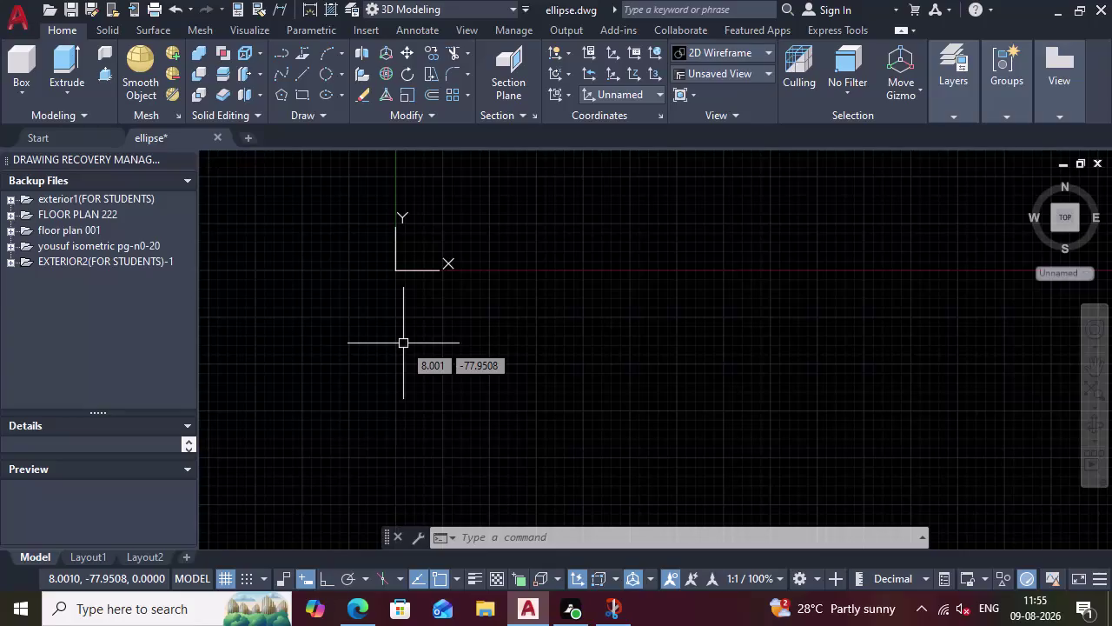
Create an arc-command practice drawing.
Start a line at the origin 0,0 and draw the 100-unit bottom side at 0°.
key(l)
key(Return)
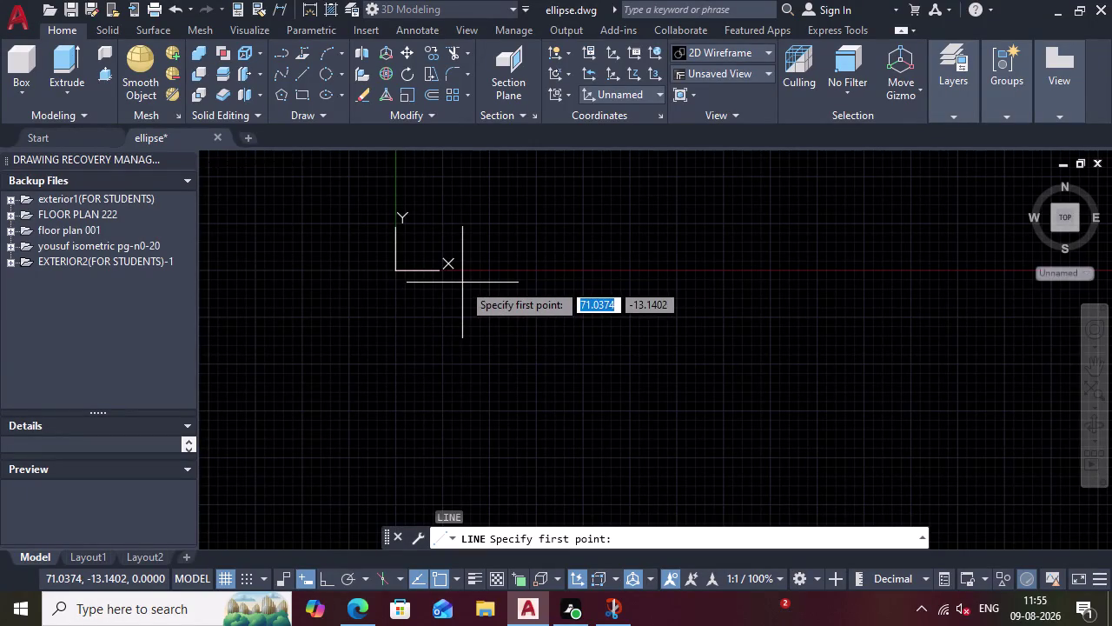
key(0)
key(Tab)
key(0)
key(Return)
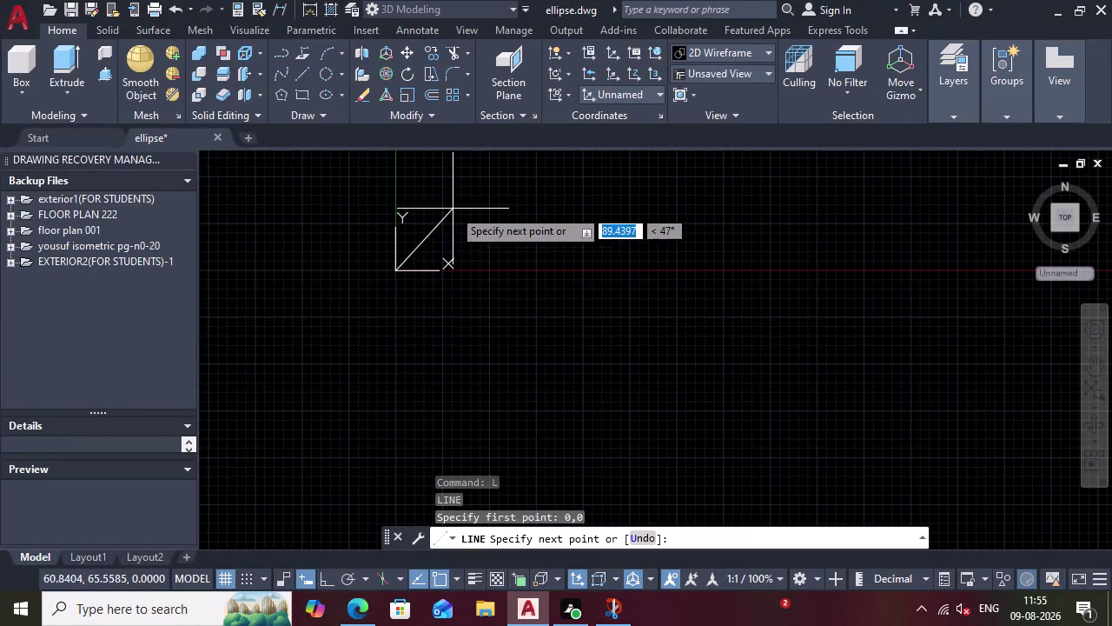
scroll(up, 3)
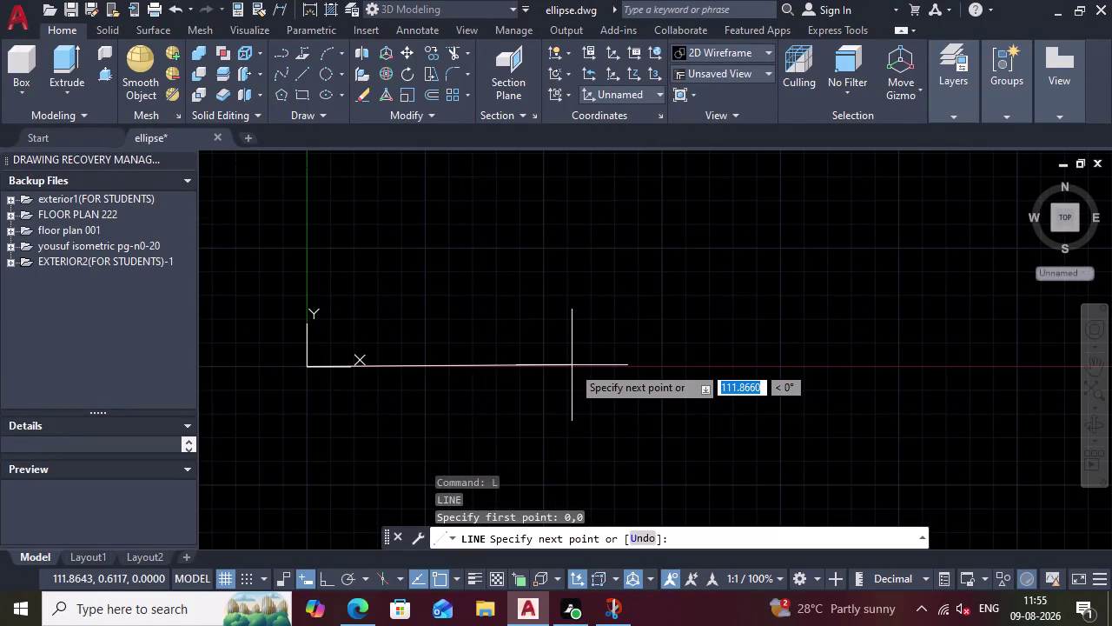
text(100)
key(Tab)
key(0)
key(Return)
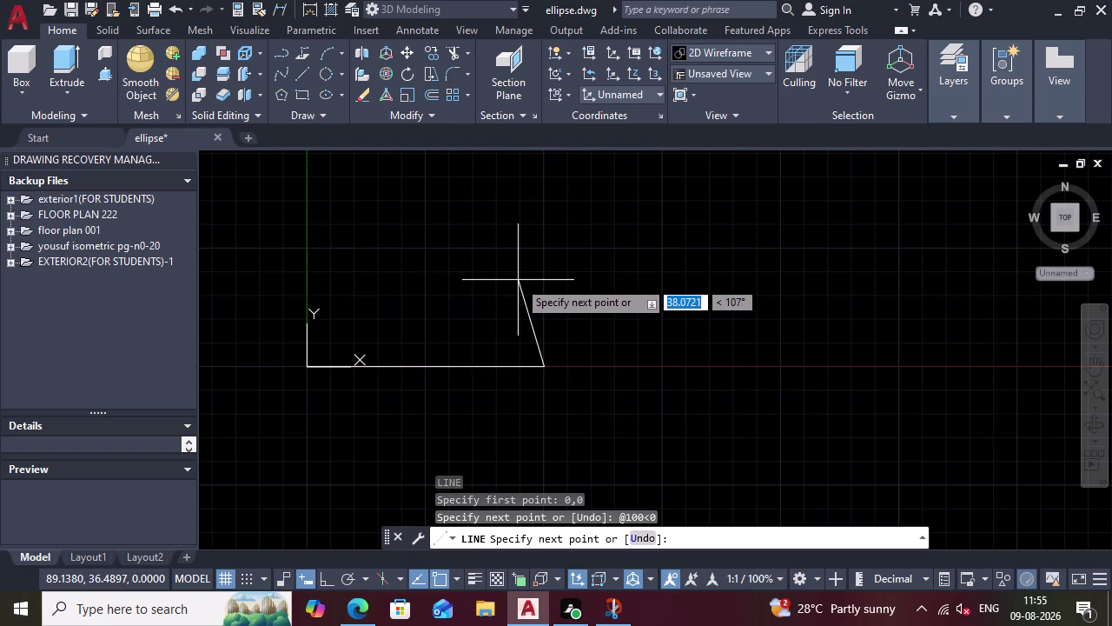
Add the 50-unit side at 90° and a 100-unit leftward top side, closing at the origin.
text(50)
key(Tab)
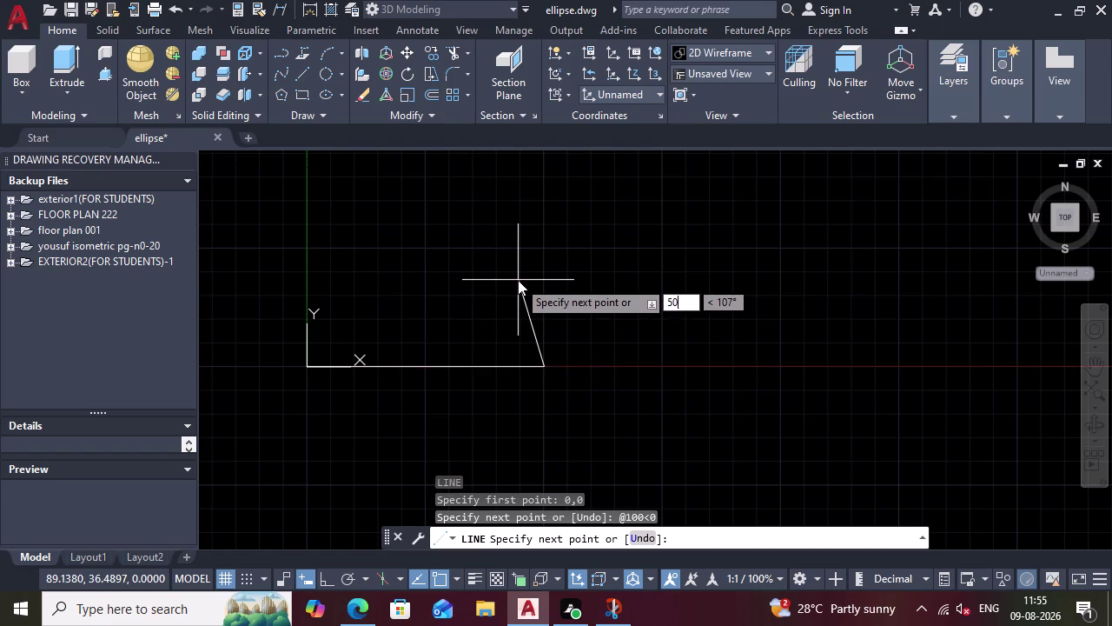
text(90)
key(Return)
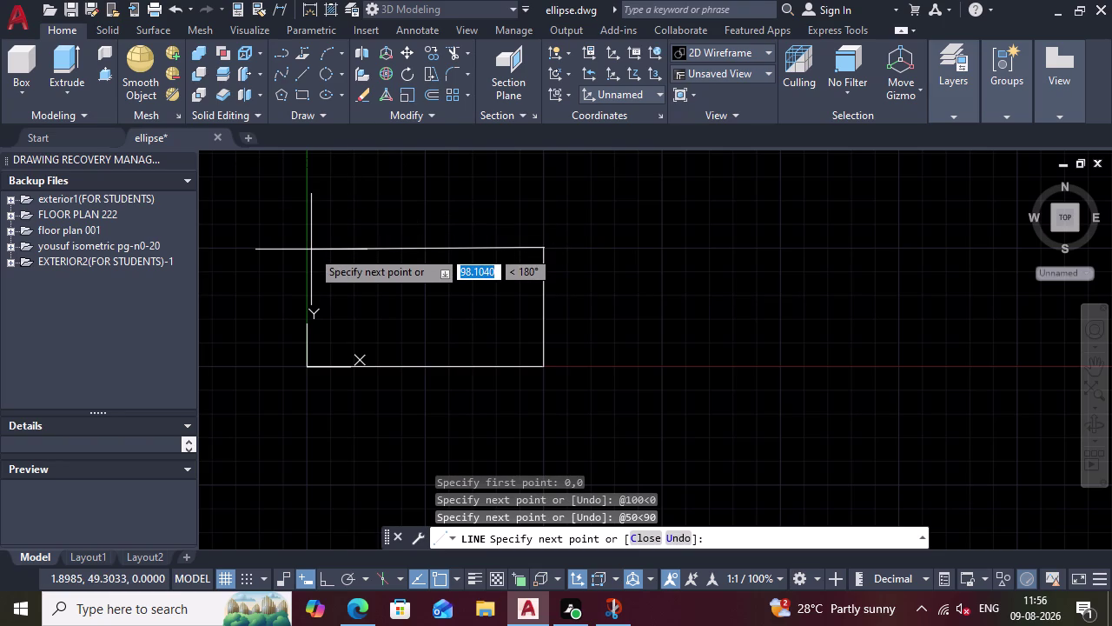
text(100)
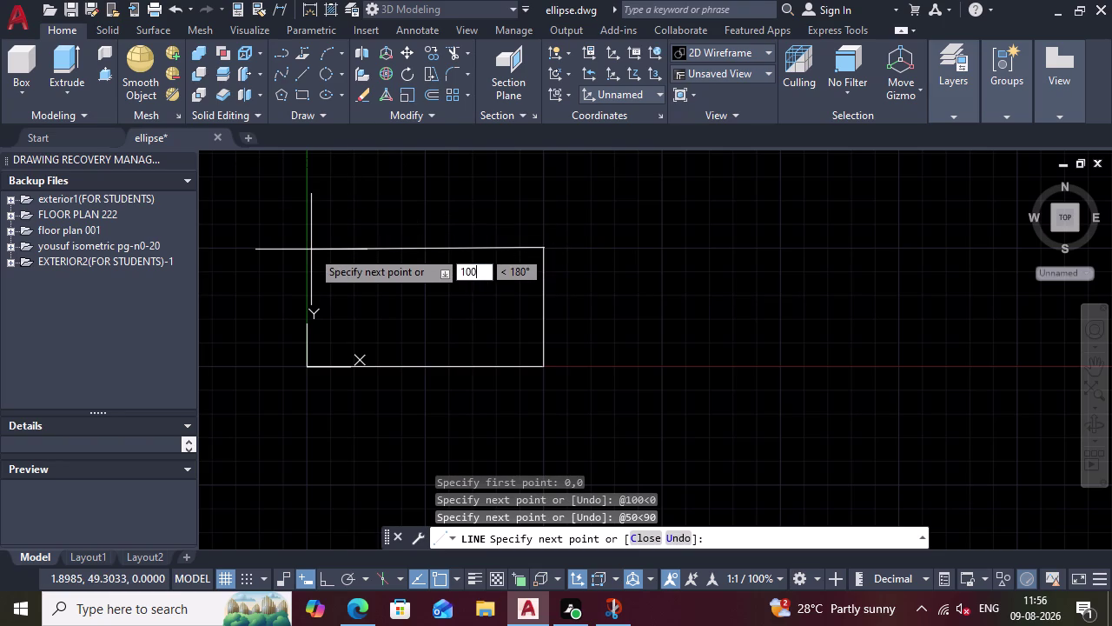
key(Tab)
key(0)
key(Return)
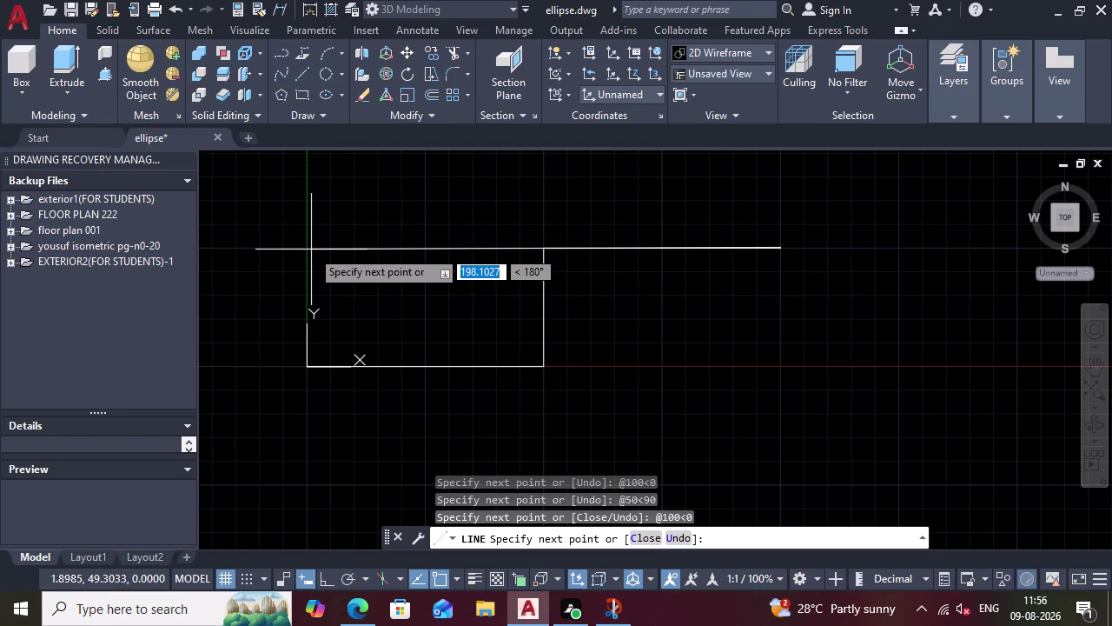
key(ctrl+z)
text(100)
key(Tab)
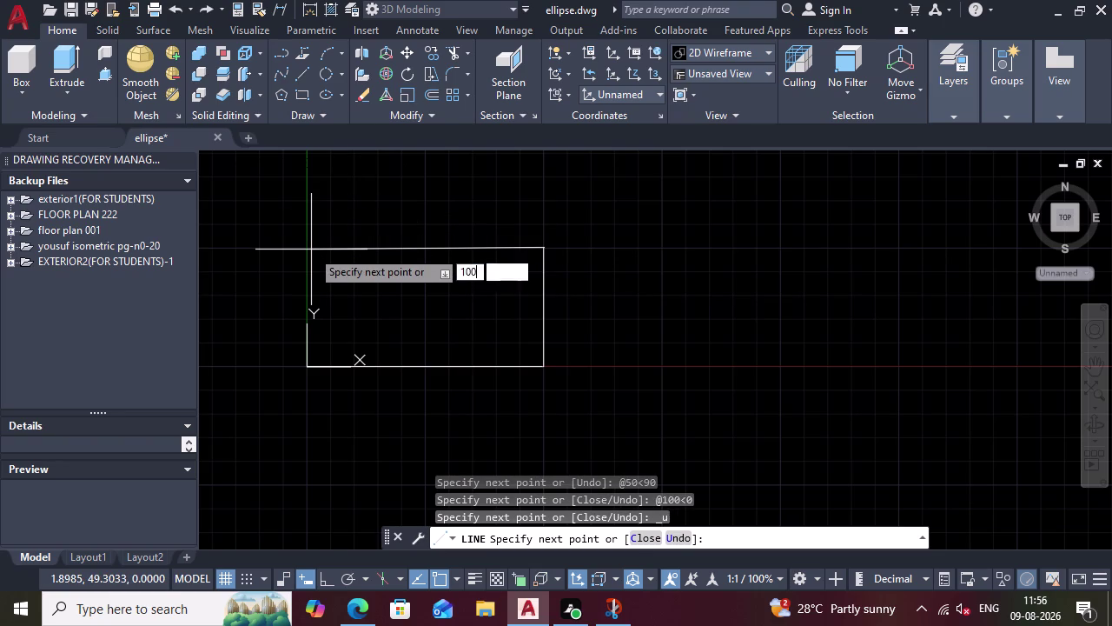
key(Return)
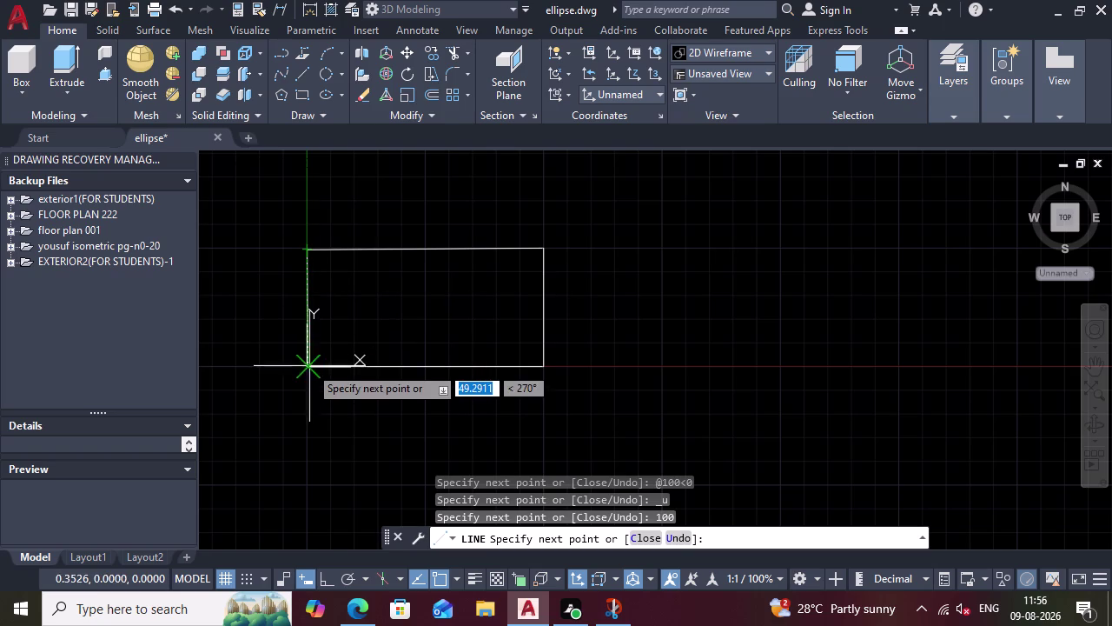
click(309, 366)
key(Escape)
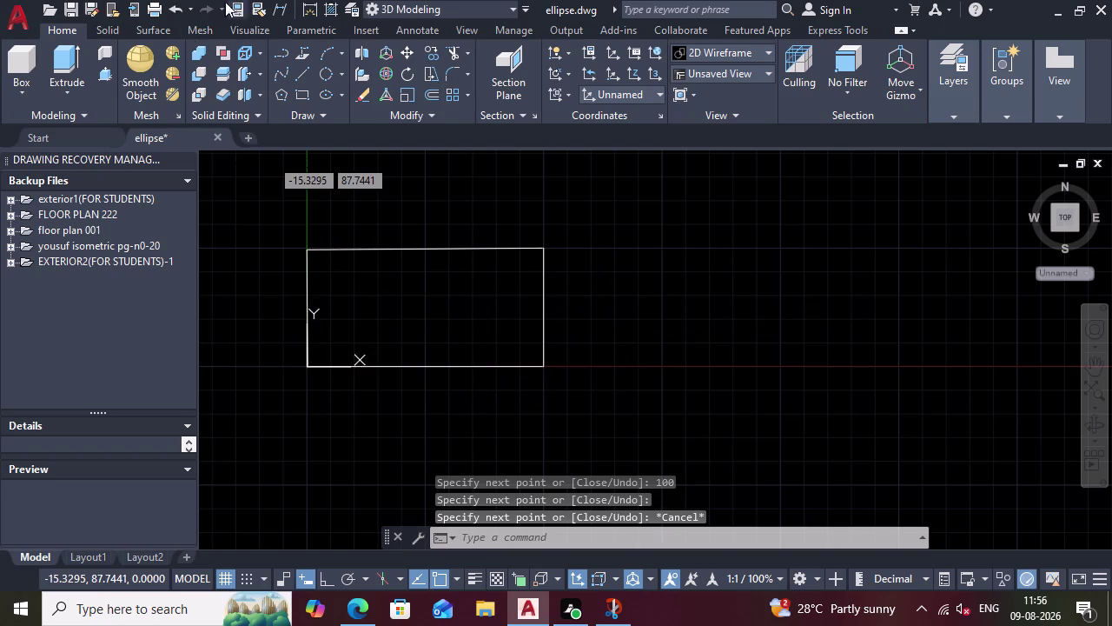
key(Return)
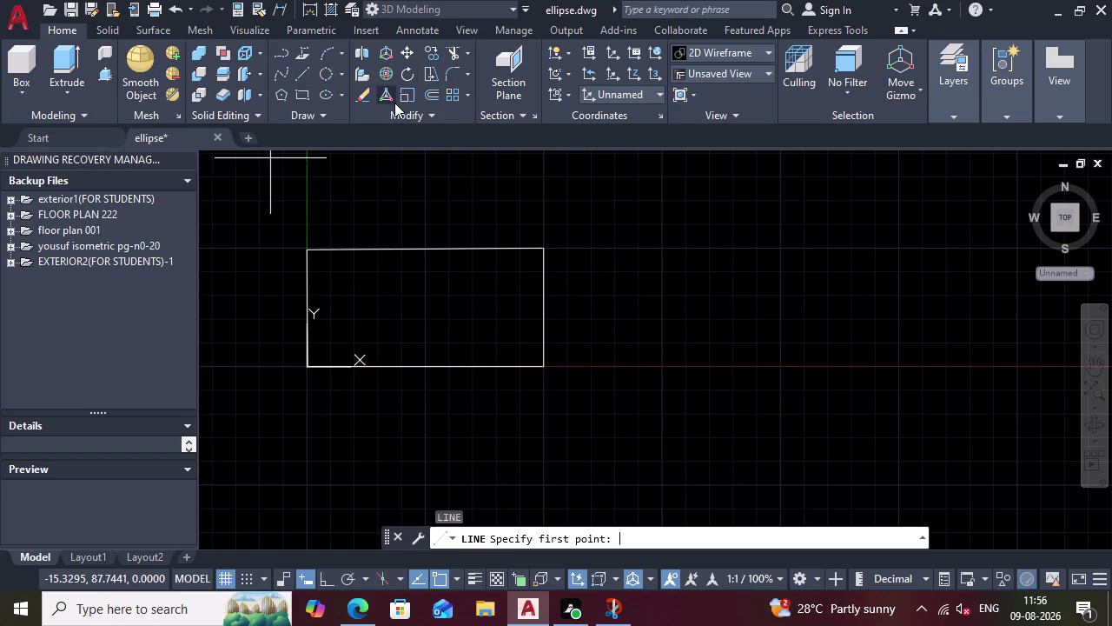
Cancel the repeated line command and start the ARC command.
key(a)
key(BackSpace)
key(Escape)
text(a)
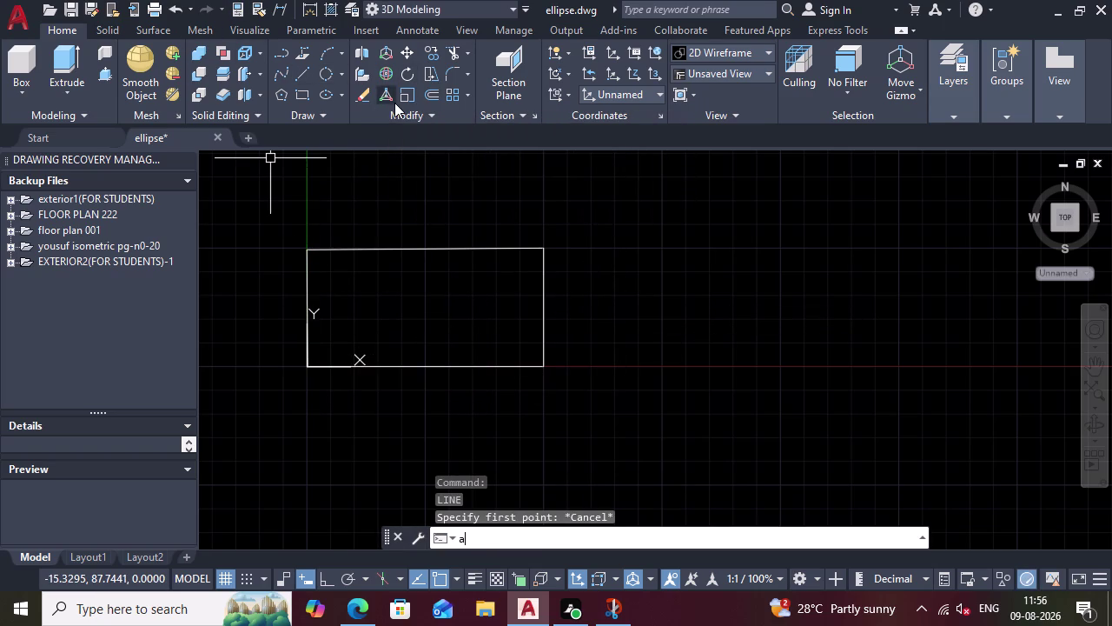
text(rc\)
key(BackSpace)
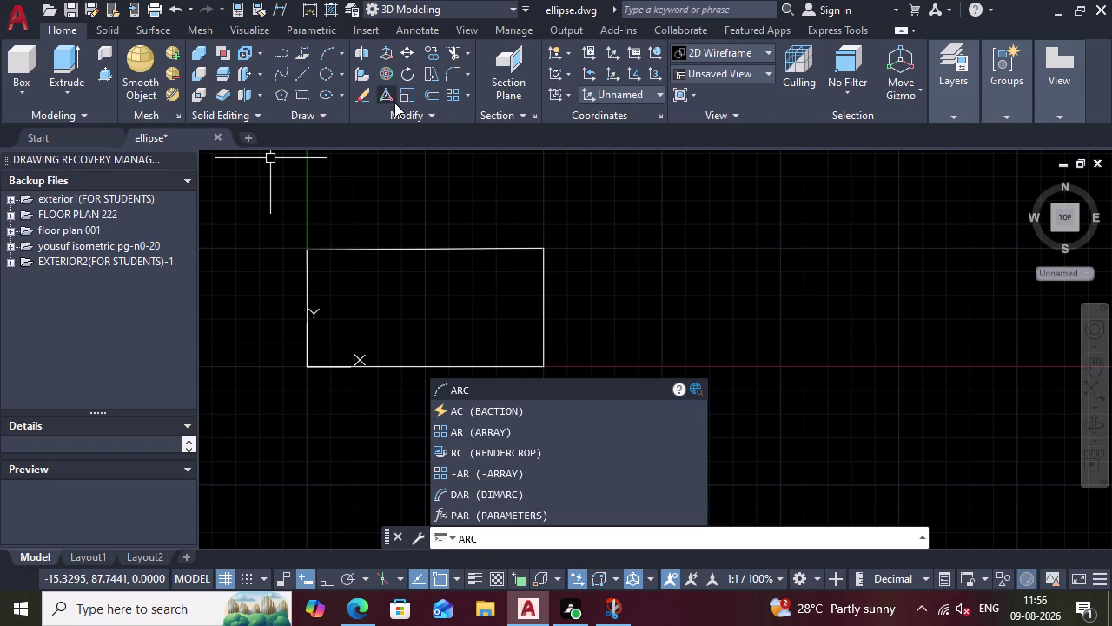
key(Return)
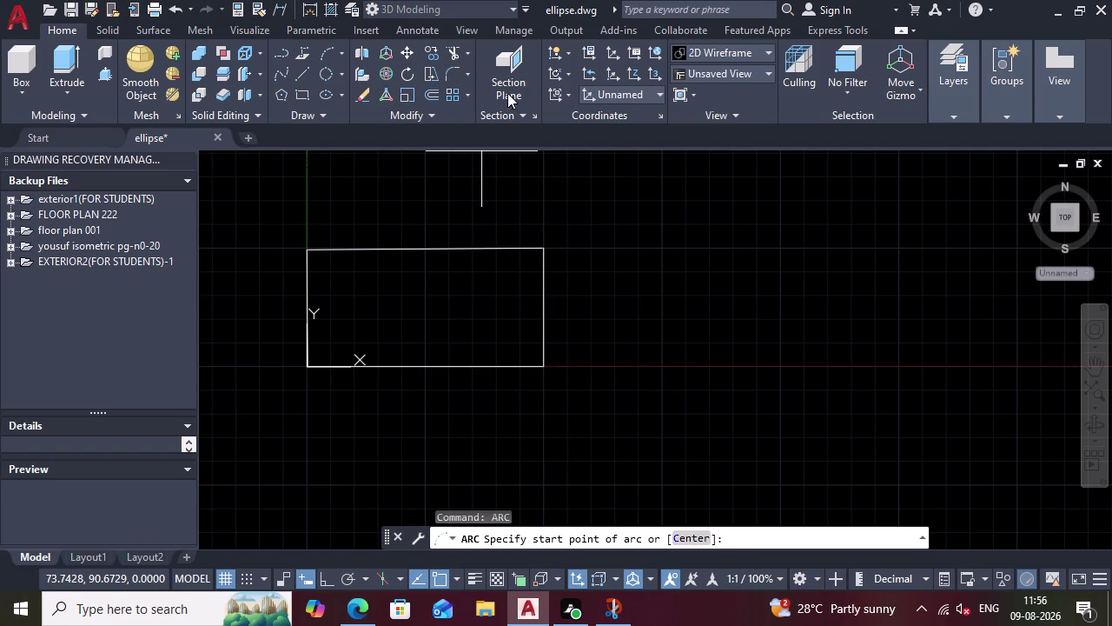
click(460, 71)
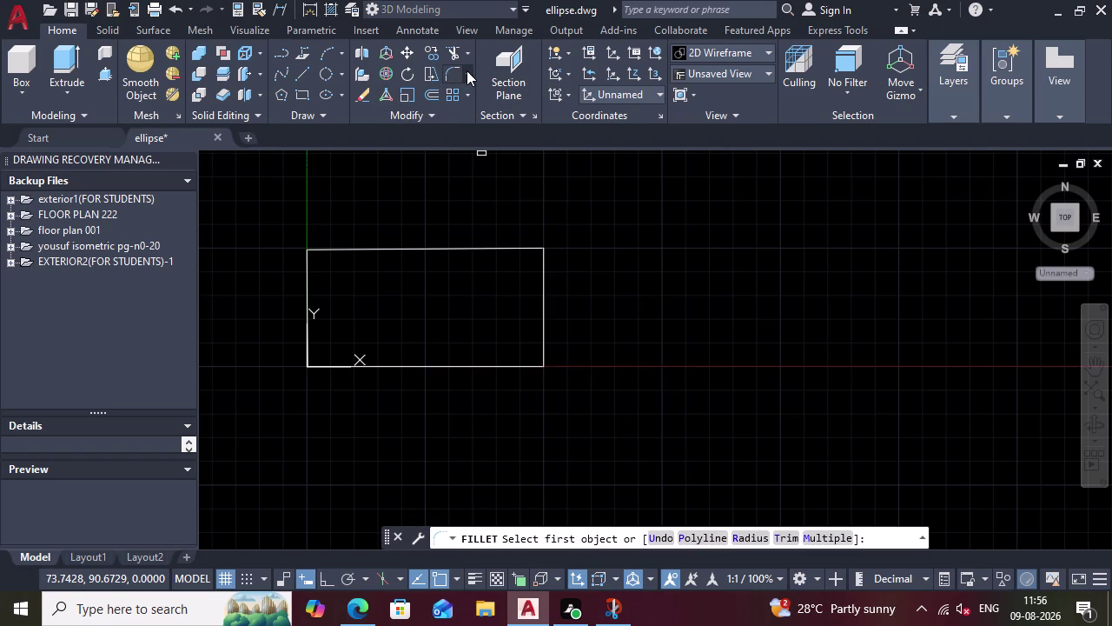
click(466, 70)
click(466, 71)
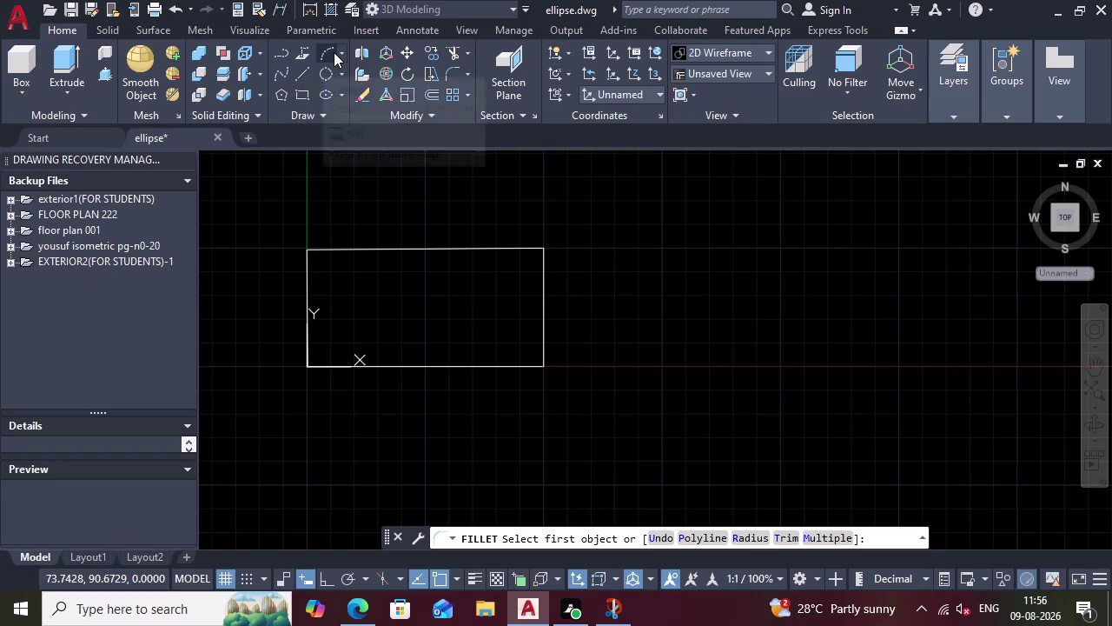
Draw a 3-point arc from bottom-left corner through top midpoint to bottom-right corner.
click(342, 48)
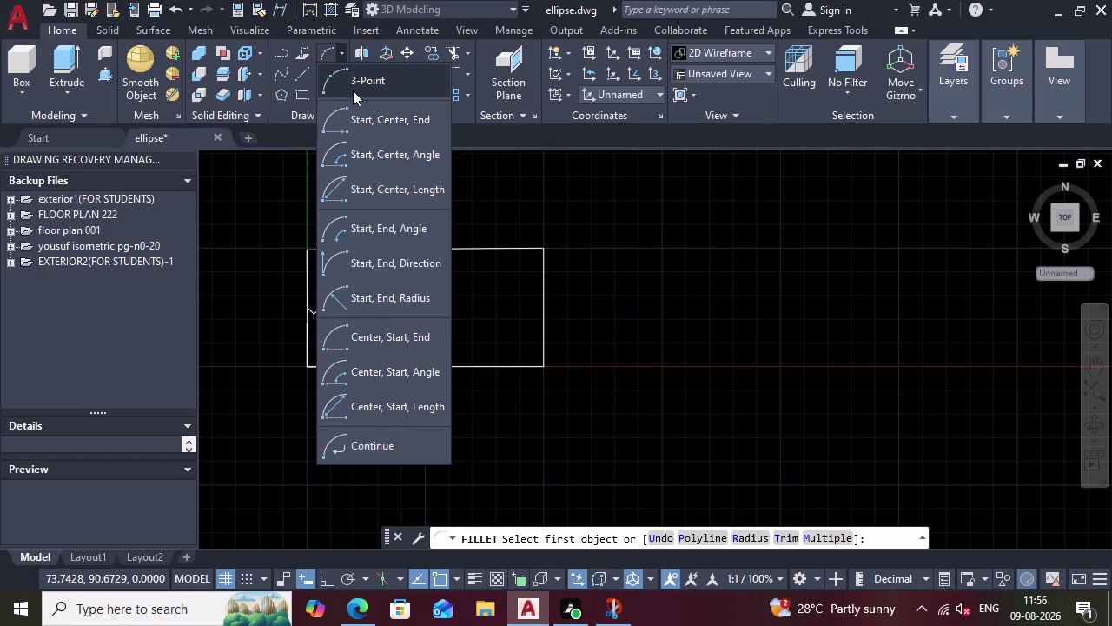
click(368, 79)
click(312, 368)
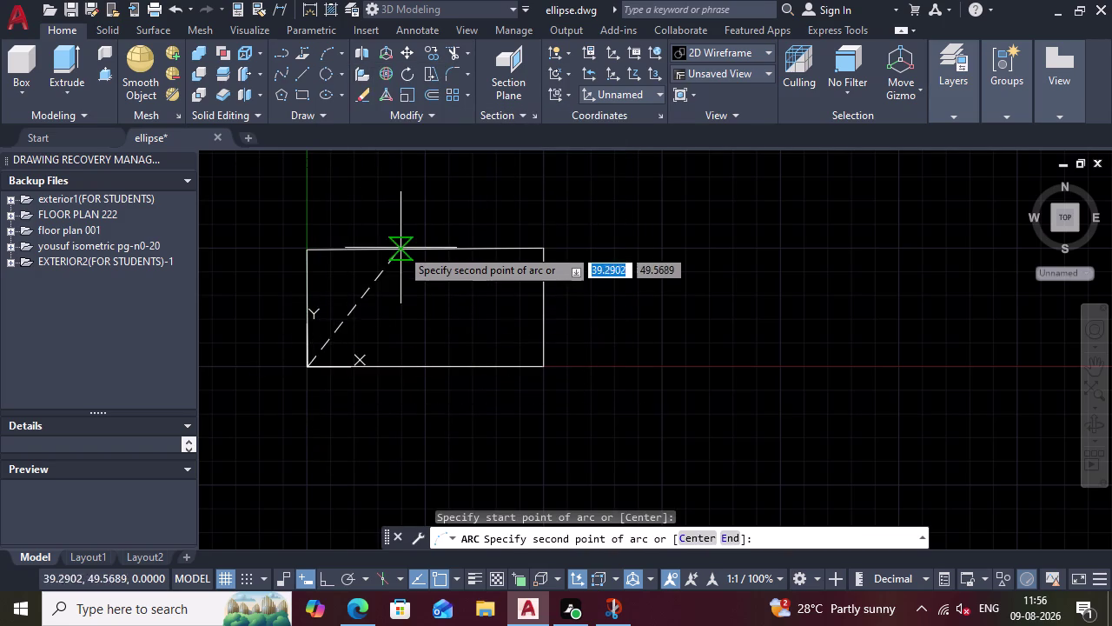
click(429, 247)
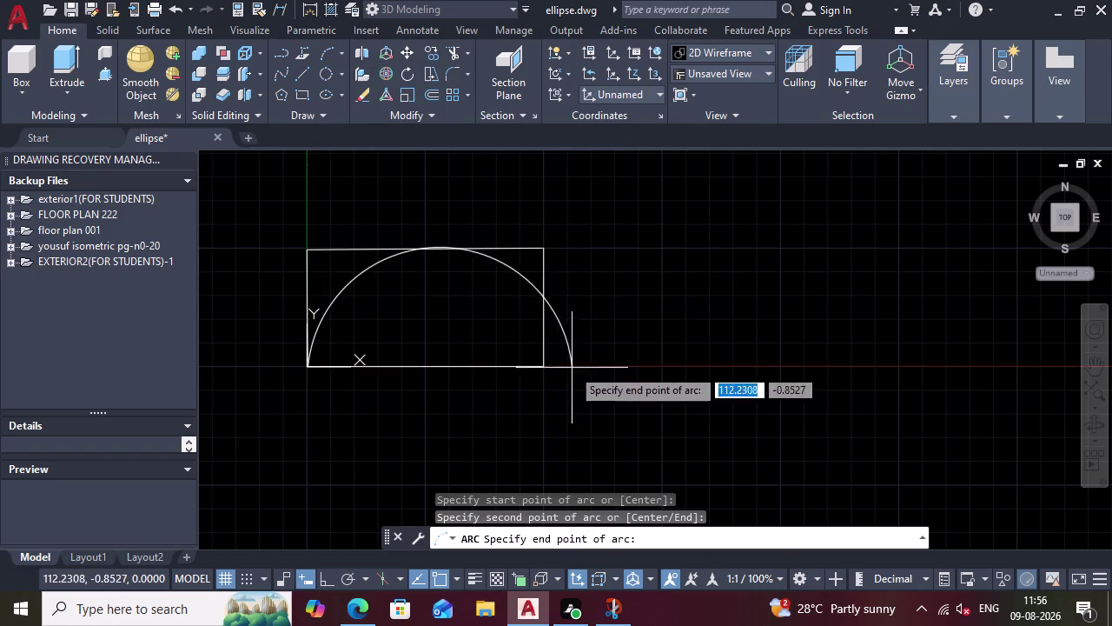
click(533, 362)
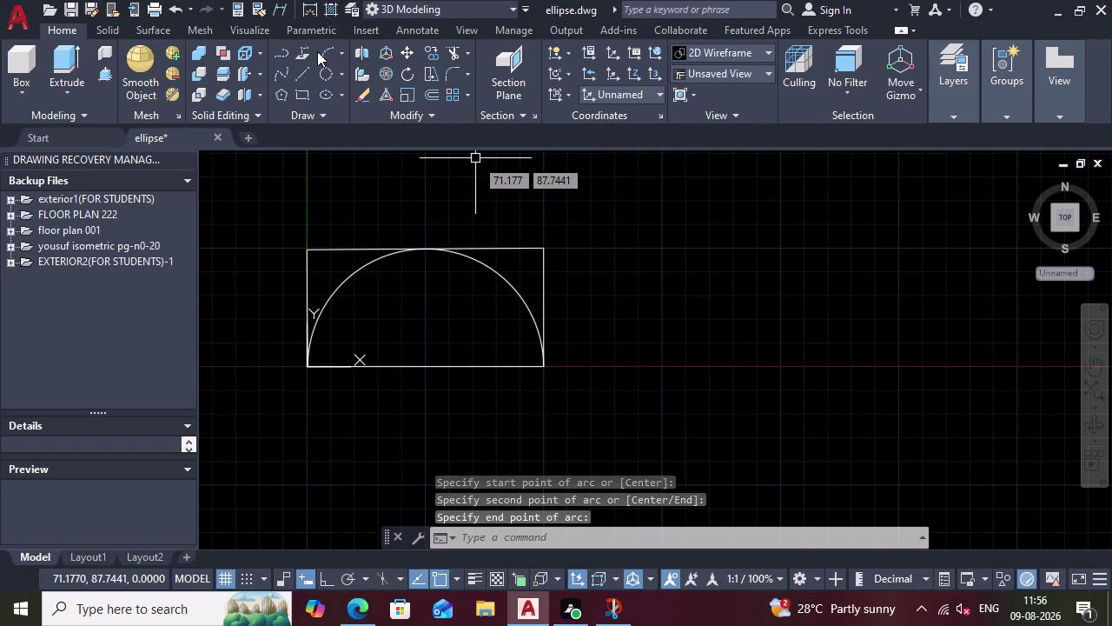
Draw a 3-point arc from top-left corner through bottom midpoint to top-right corner.
click(341, 55)
click(359, 80)
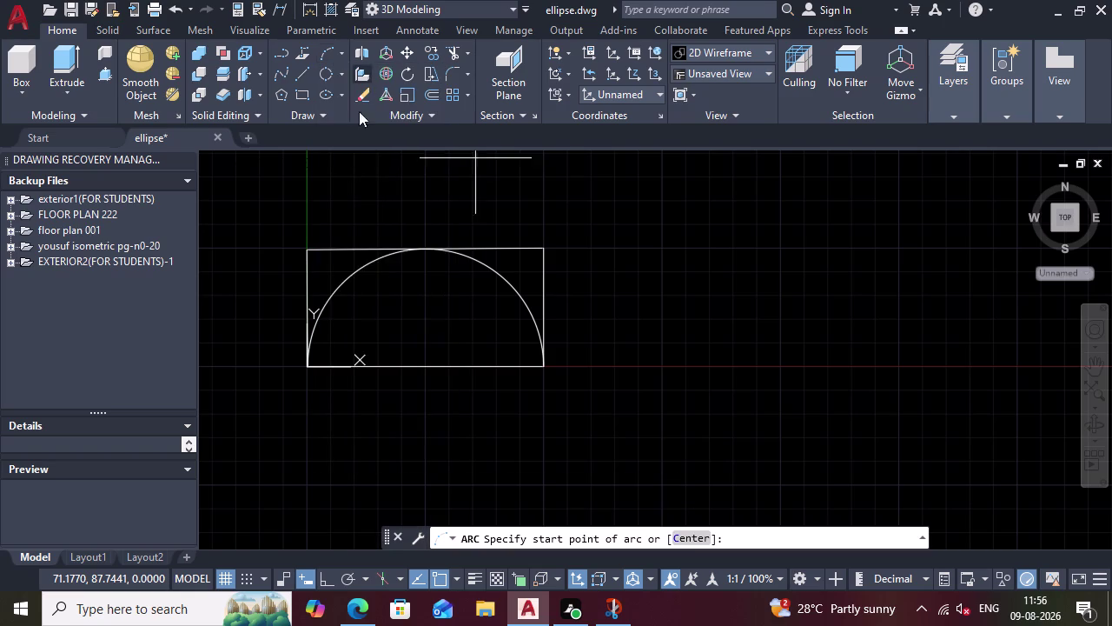
click(308, 250)
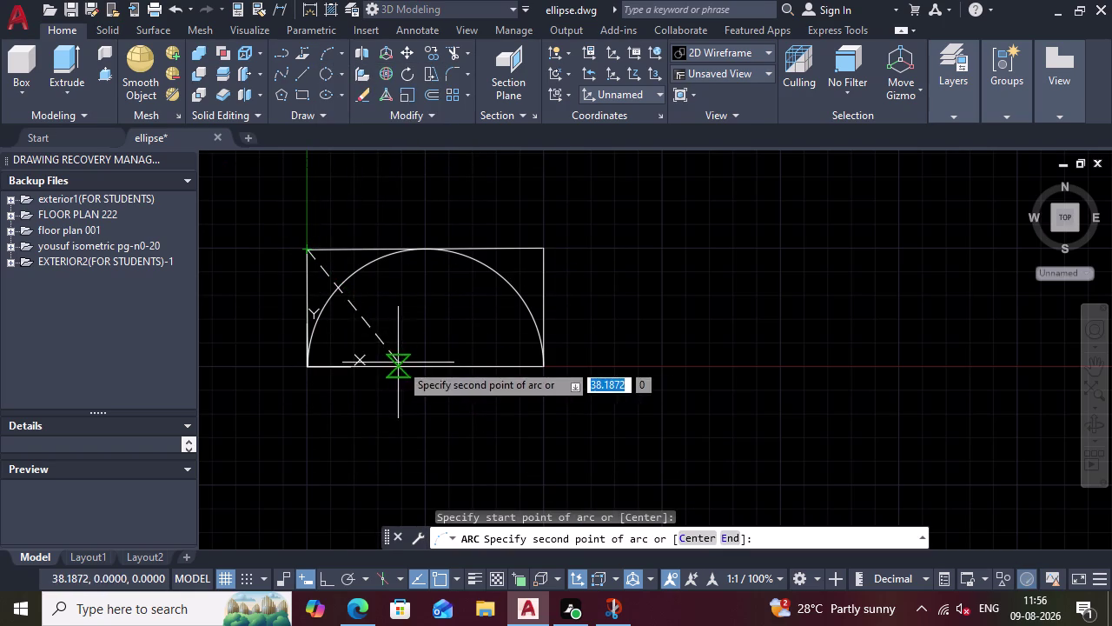
click(420, 358)
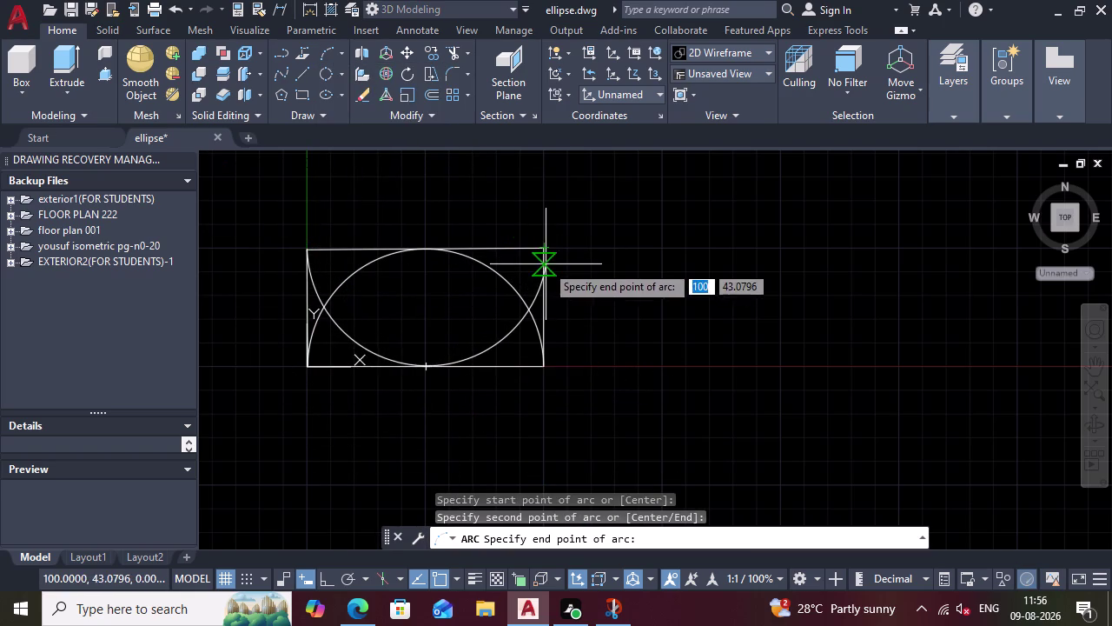
click(545, 256)
Select the lower arc and display its properties.
click(508, 371)
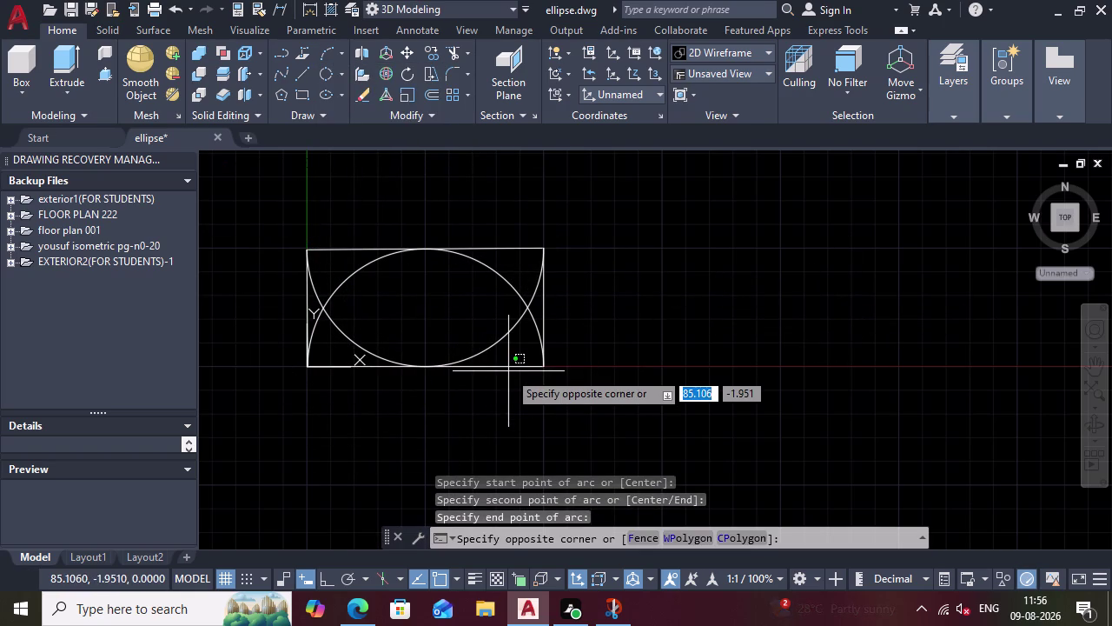
key(Escape)
click(520, 365)
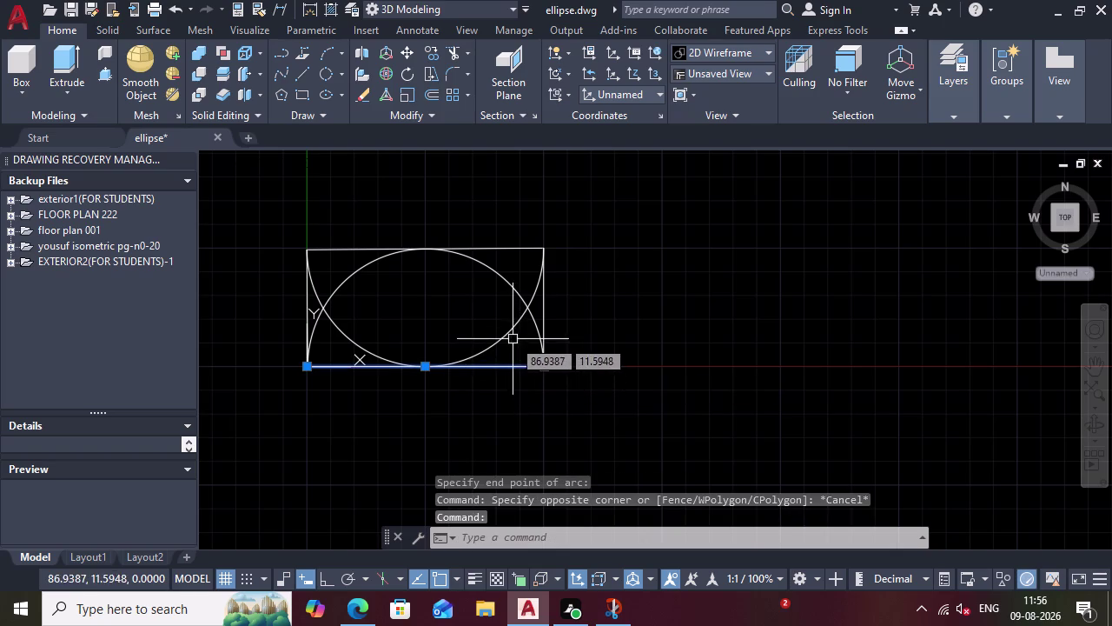
click(519, 331)
key(Escape)
click(517, 325)
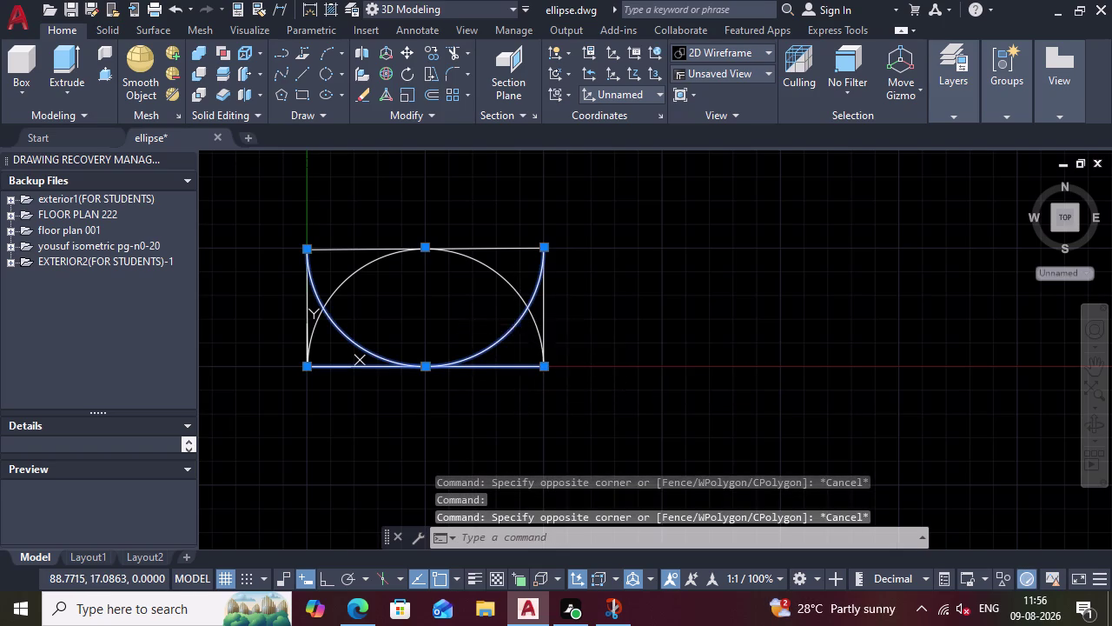
key(Escape)
click(519, 325)
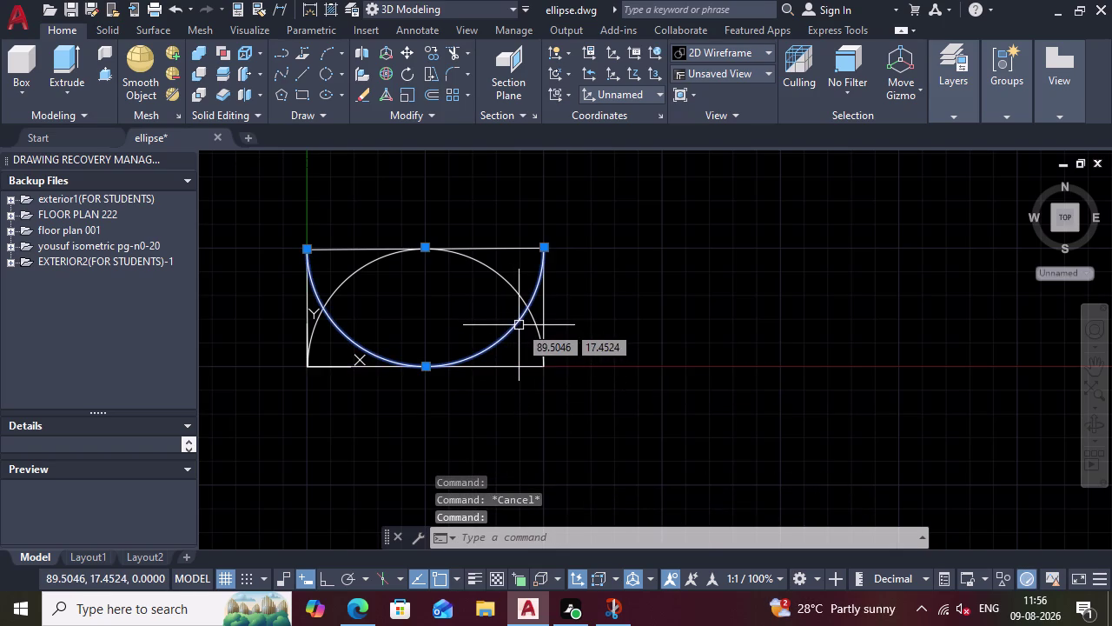
right_click(518, 325)
click(552, 557)
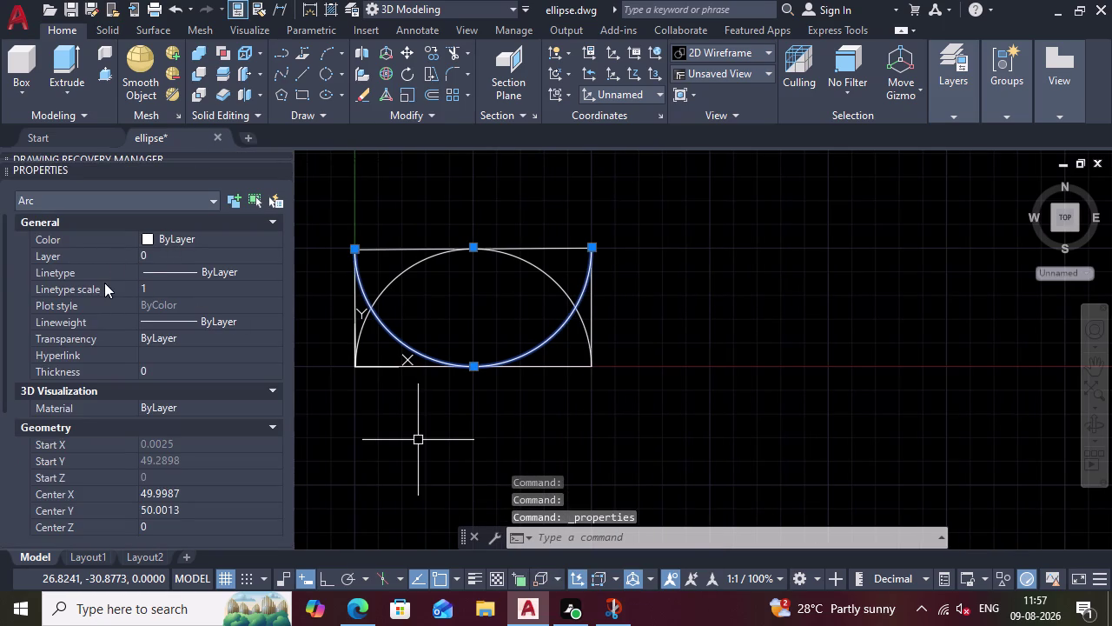
Check the lower arc's transparency in the Properties palette, then clear the selection.
click(164, 333)
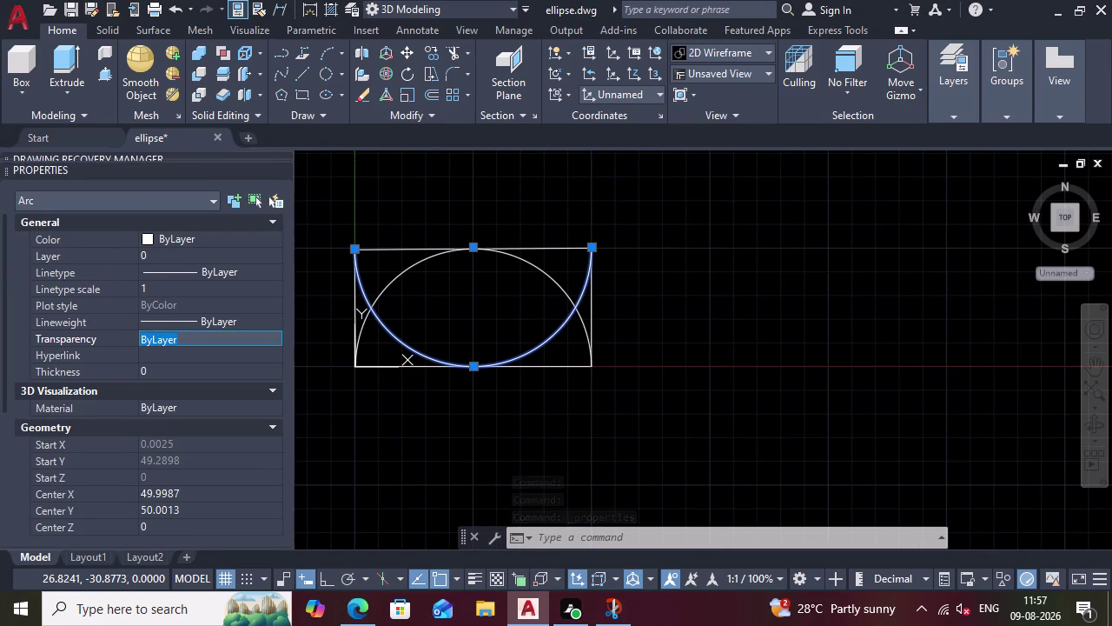
scroll(down, 3)
scroll(up, 3)
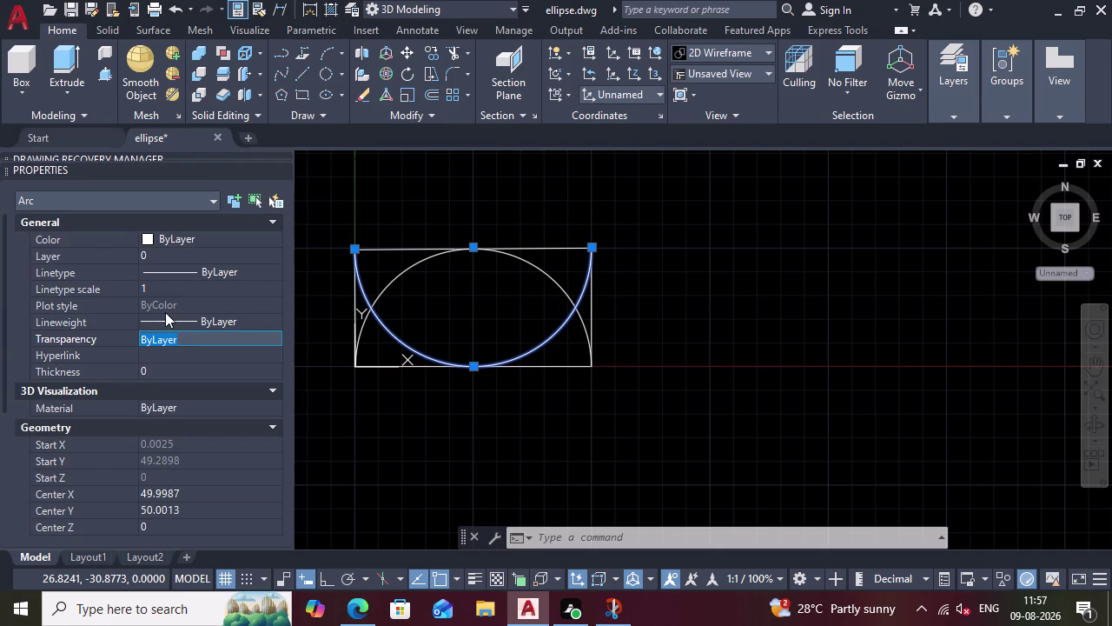
click(160, 273)
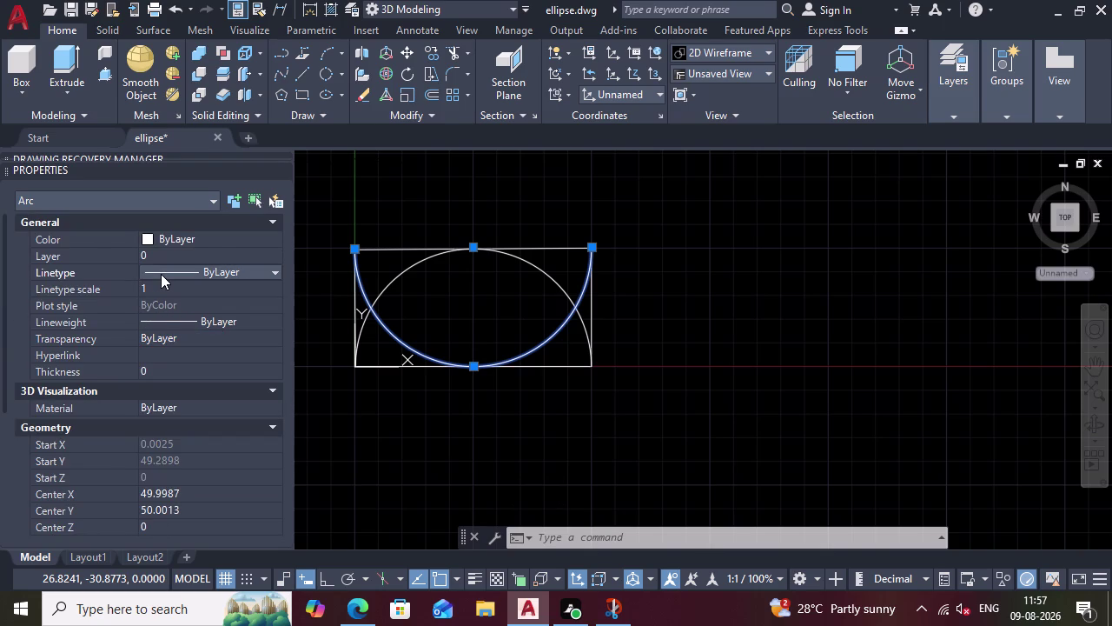
key(Escape)
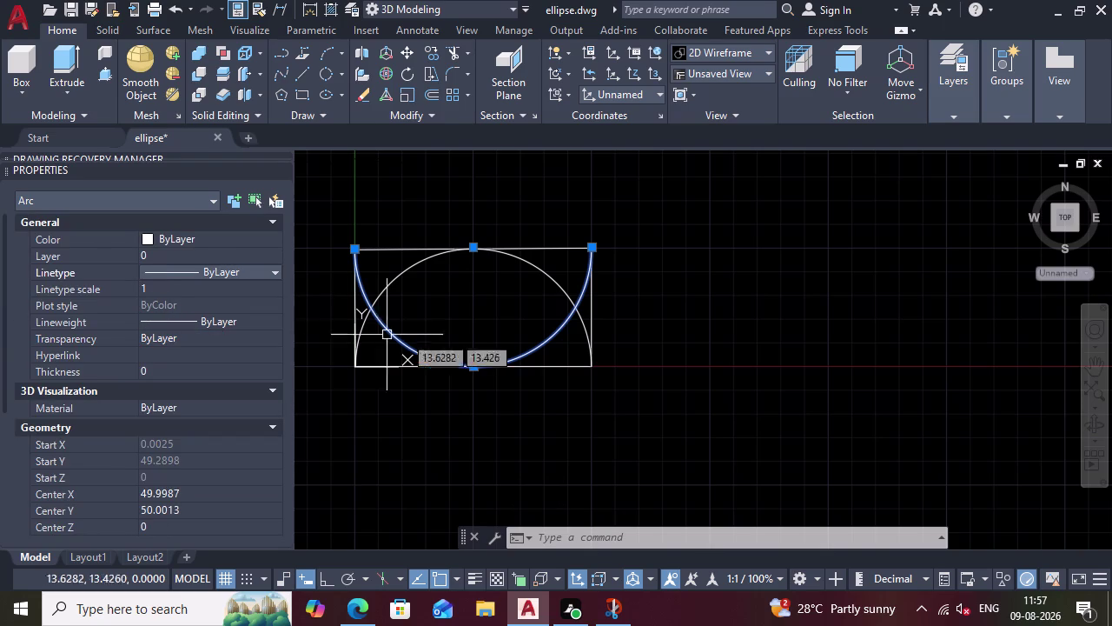
key(Escape)
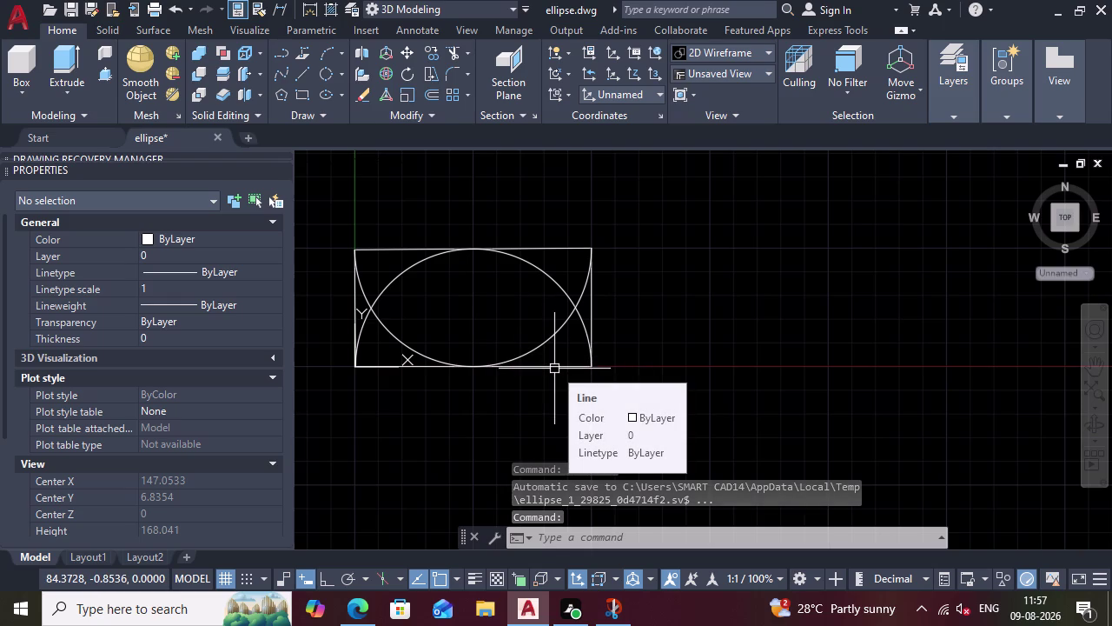
Erase the rectangle's bottom, top and right sides.
click(555, 368)
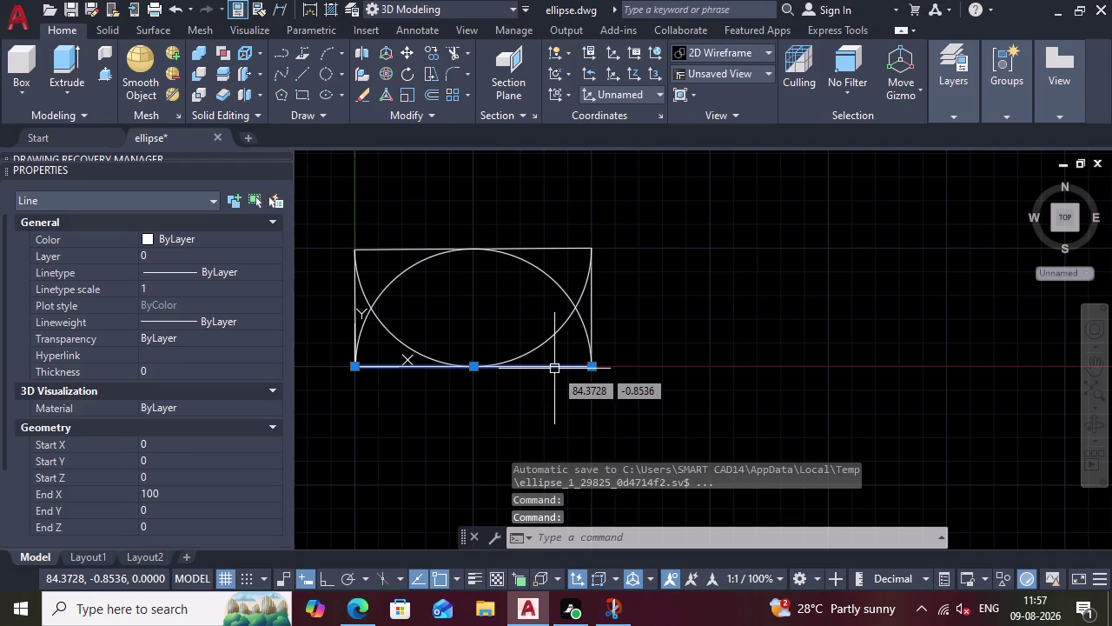
key(Delete)
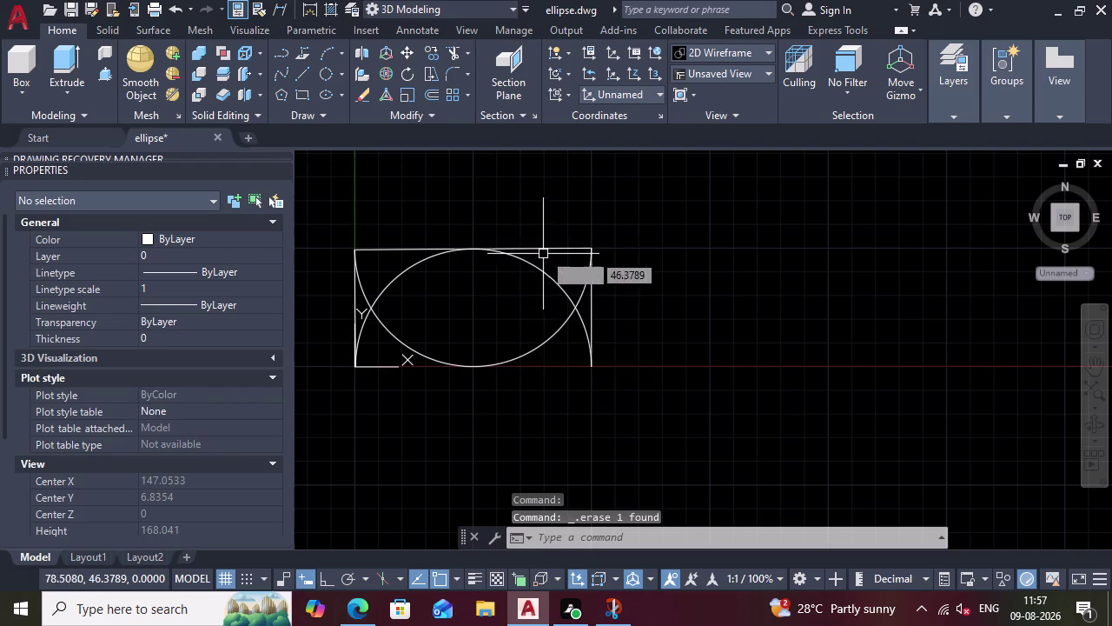
click(551, 248)
key(Delete)
key(grave)
key(Escape)
key(Escape)
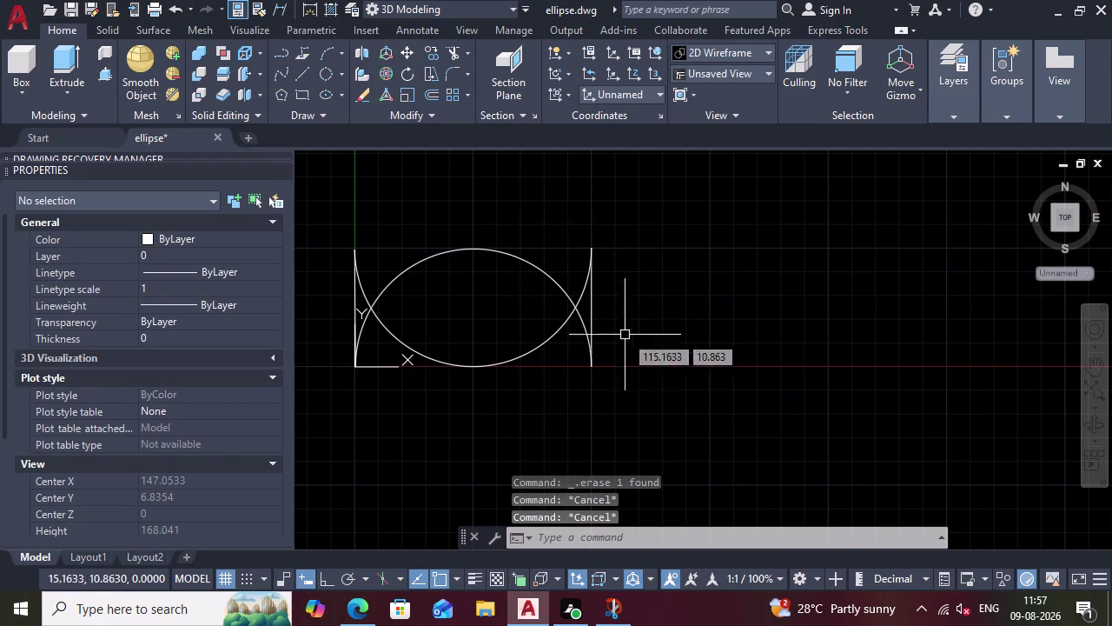
click(604, 313)
key(Escape)
click(595, 309)
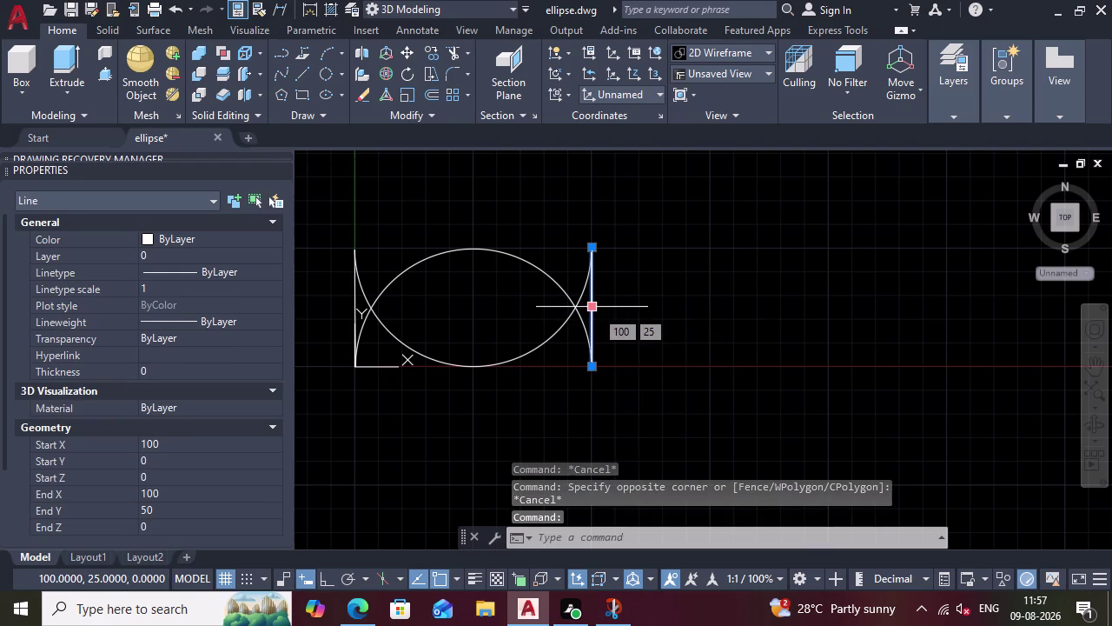
key(Delete)
Erase the rectangle's left side.
click(353, 305)
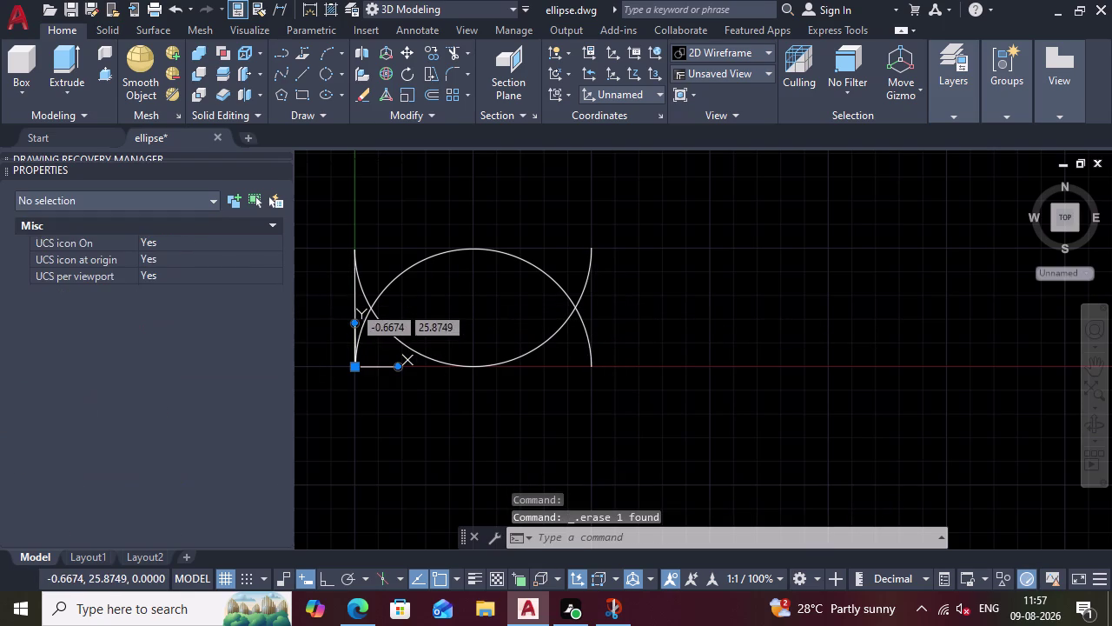
key(Delete)
click(363, 290)
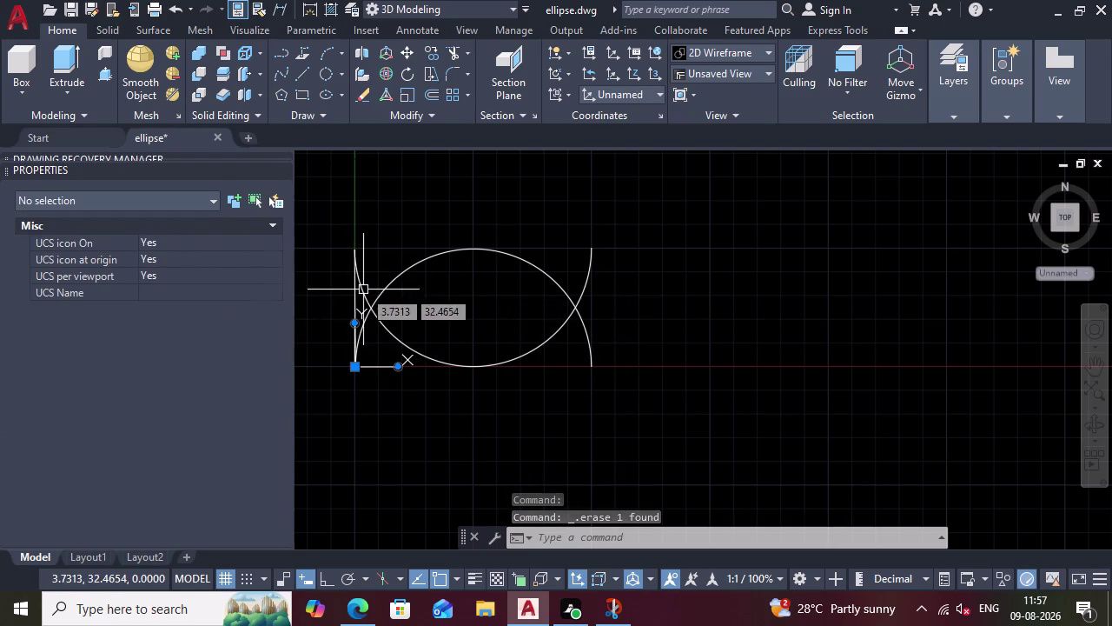
click(348, 294)
key(Escape)
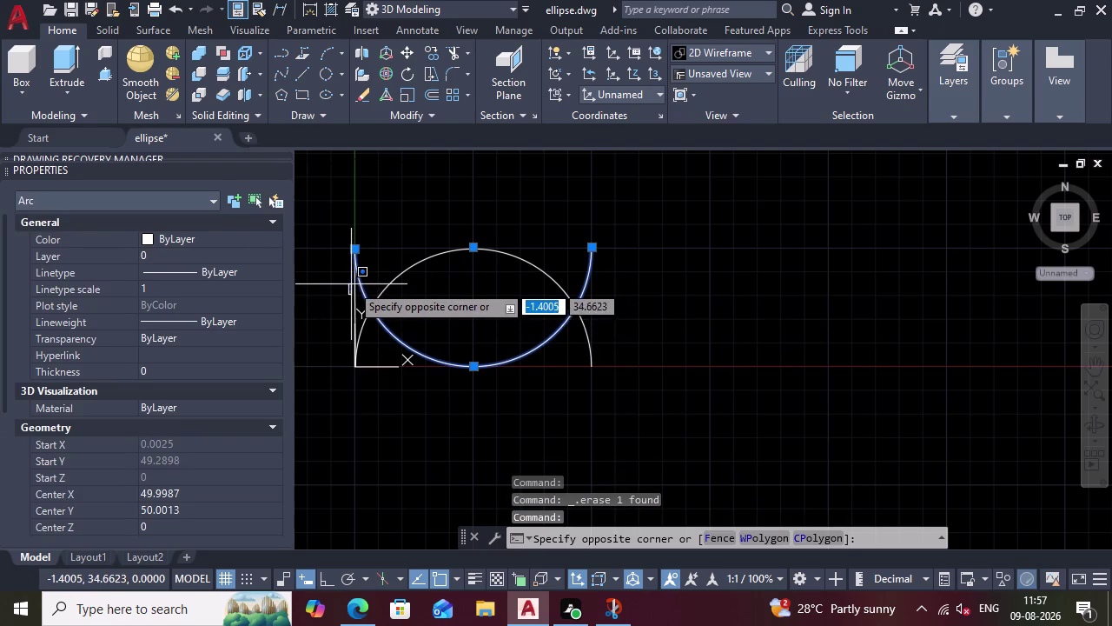
key(Escape)
double_click(356, 295)
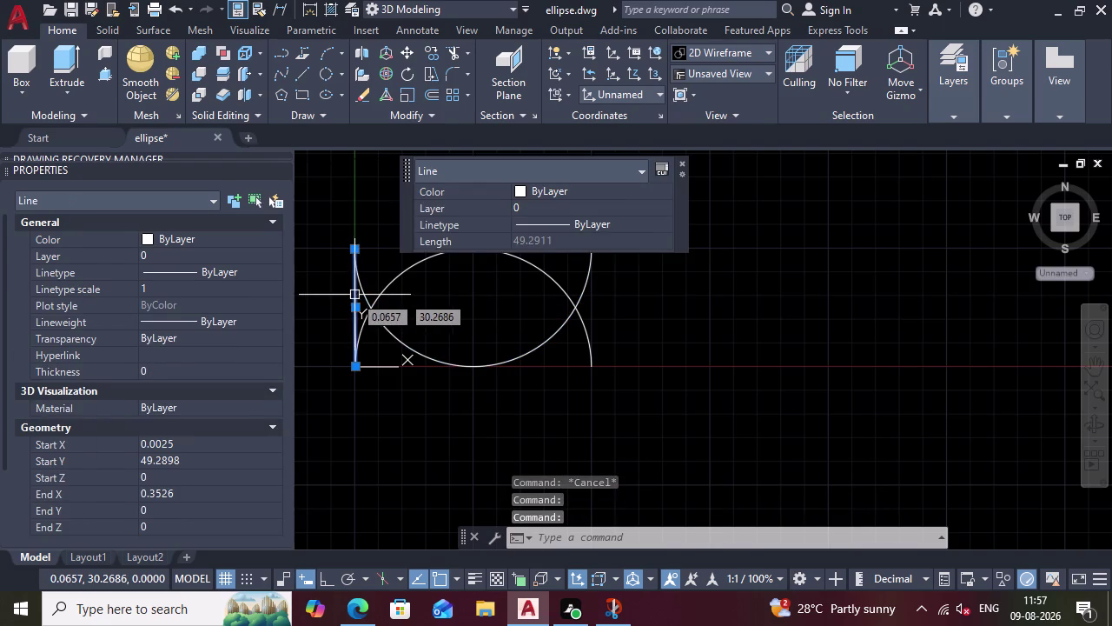
key(Delete)
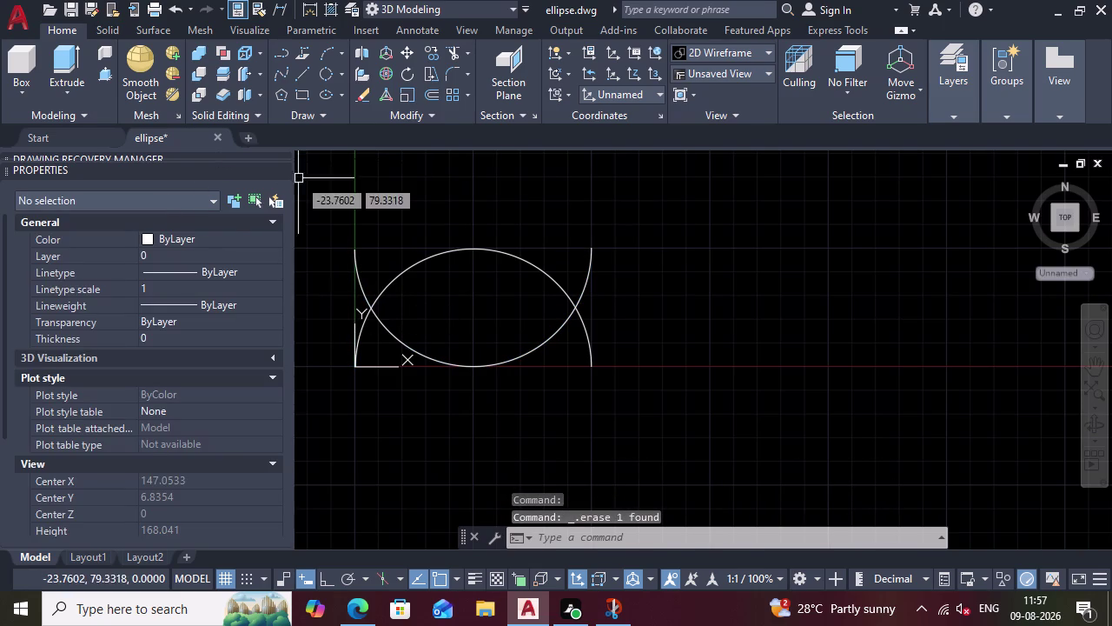
scroll(down, 3)
scroll(up, 3)
scroll(down, 3)
scroll(up, 3)
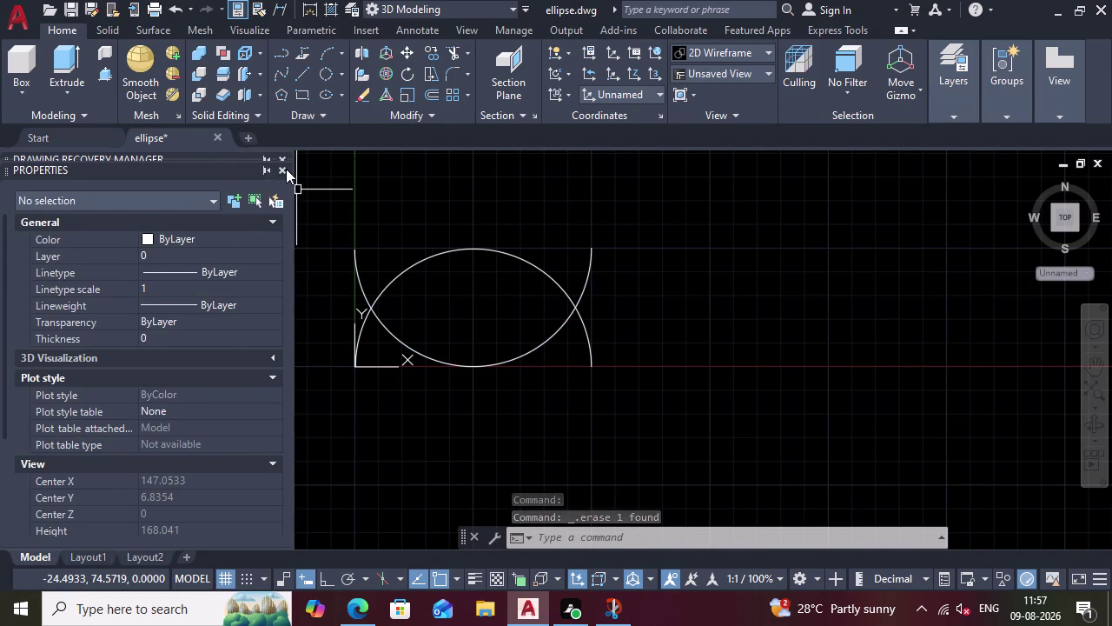
Close the Properties and Drawing Recovery palettes and adjust the view.
click(284, 168)
click(280, 155)
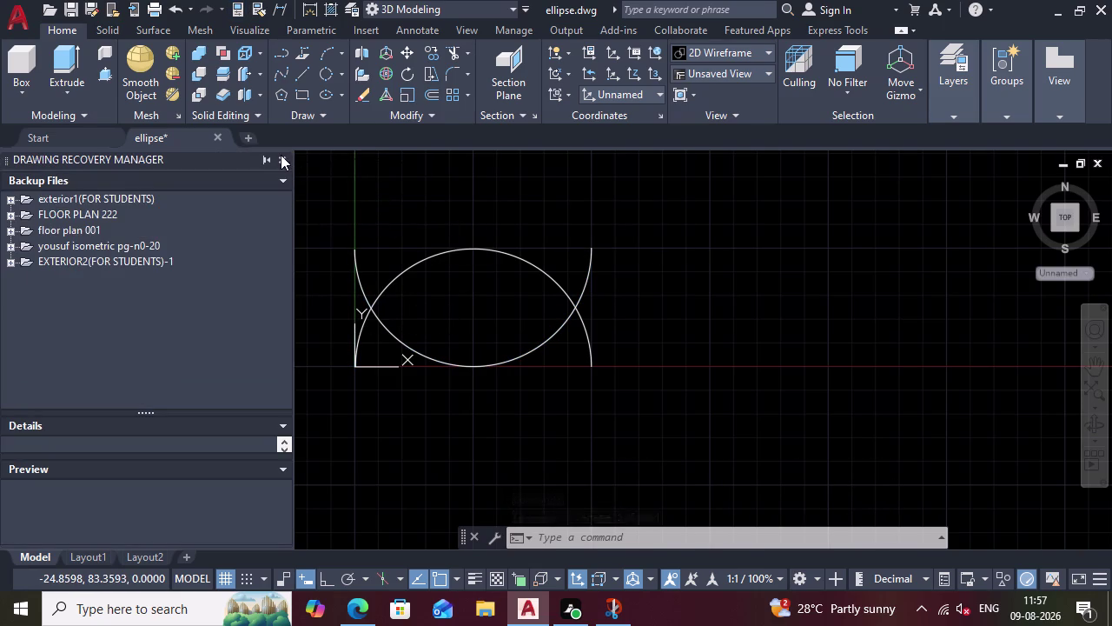
scroll(down, 3)
scroll(up, 3)
scroll(down, 3)
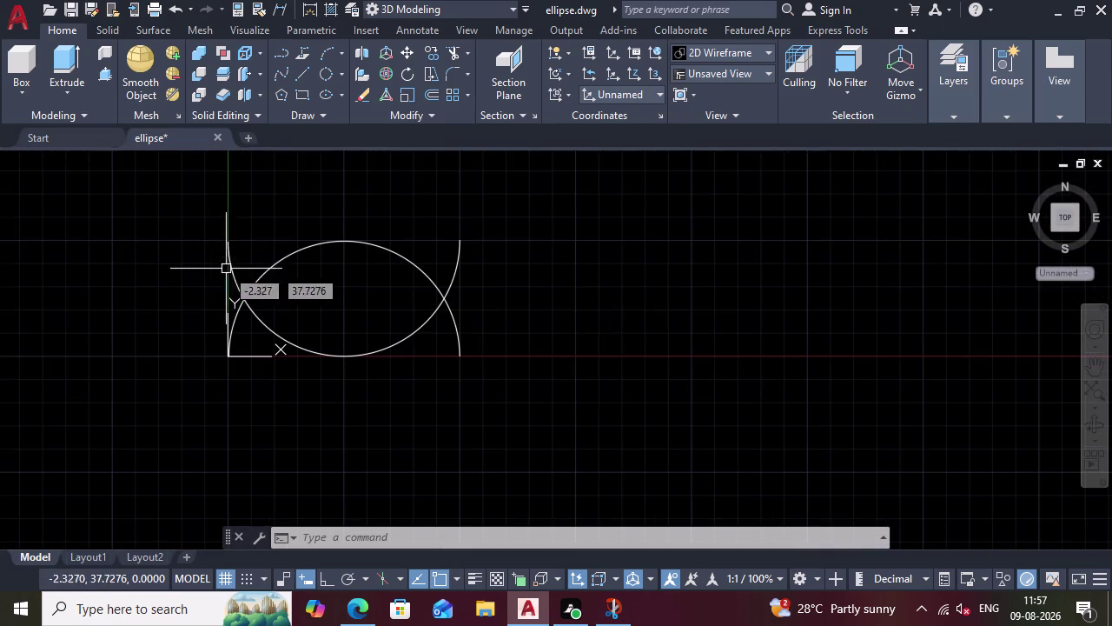
scroll(down, 3)
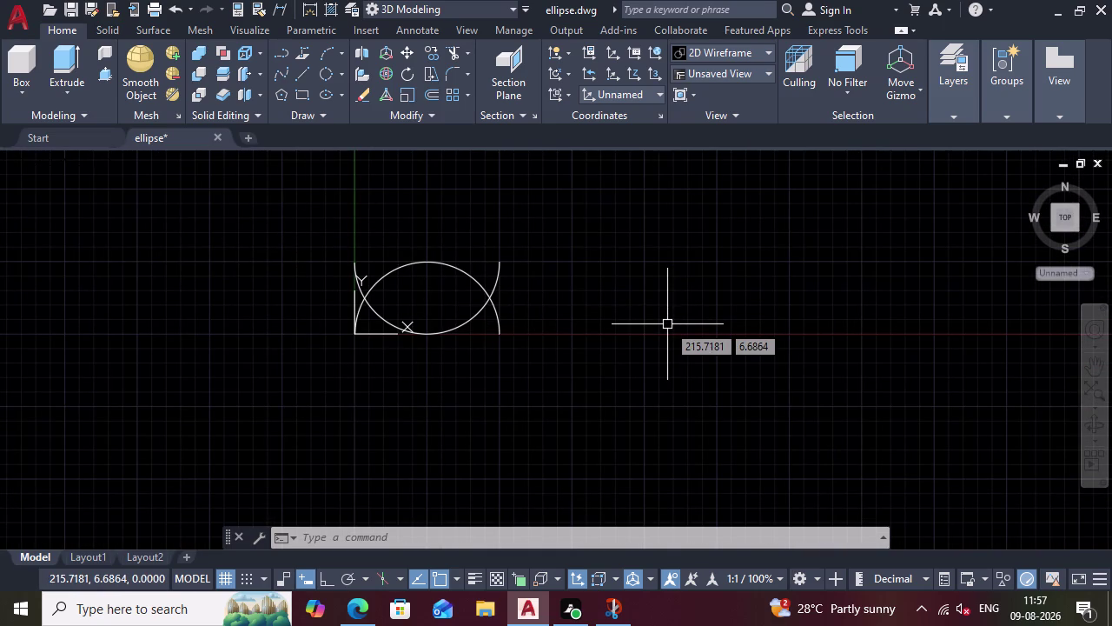
Start a line at a corner right of the oval and draw 50 units at 270°.
key(l)
key(Return)
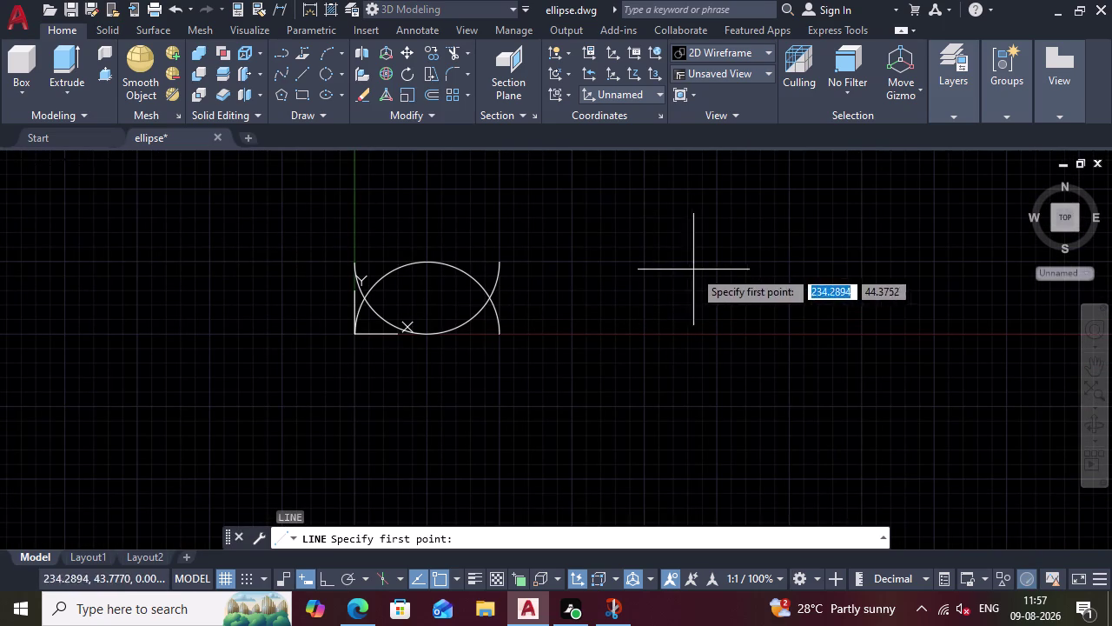
click(638, 260)
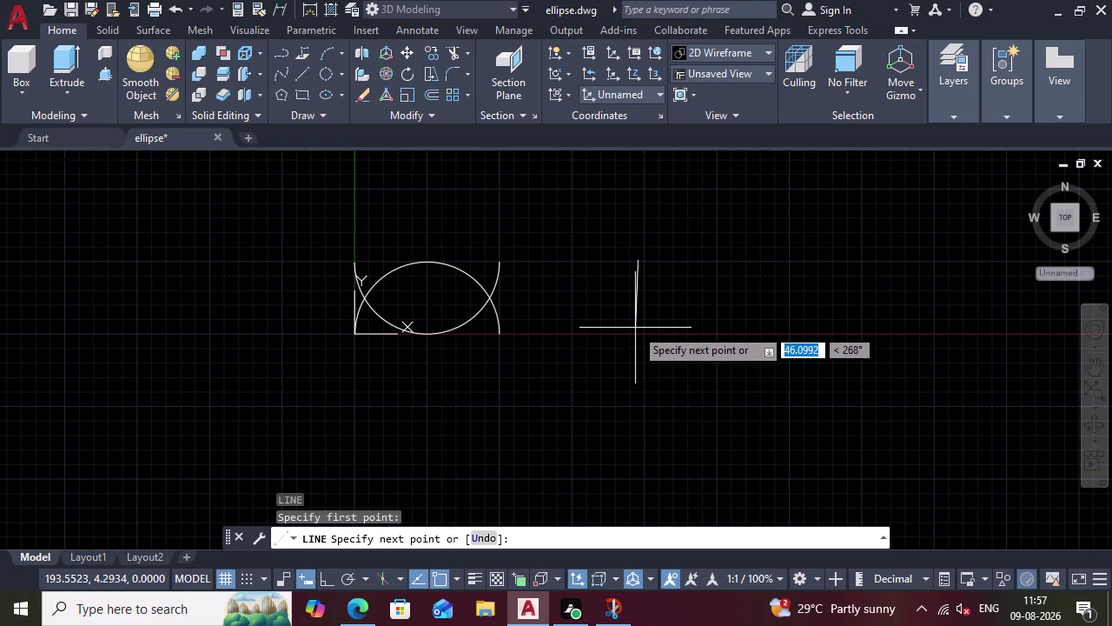
text(5)
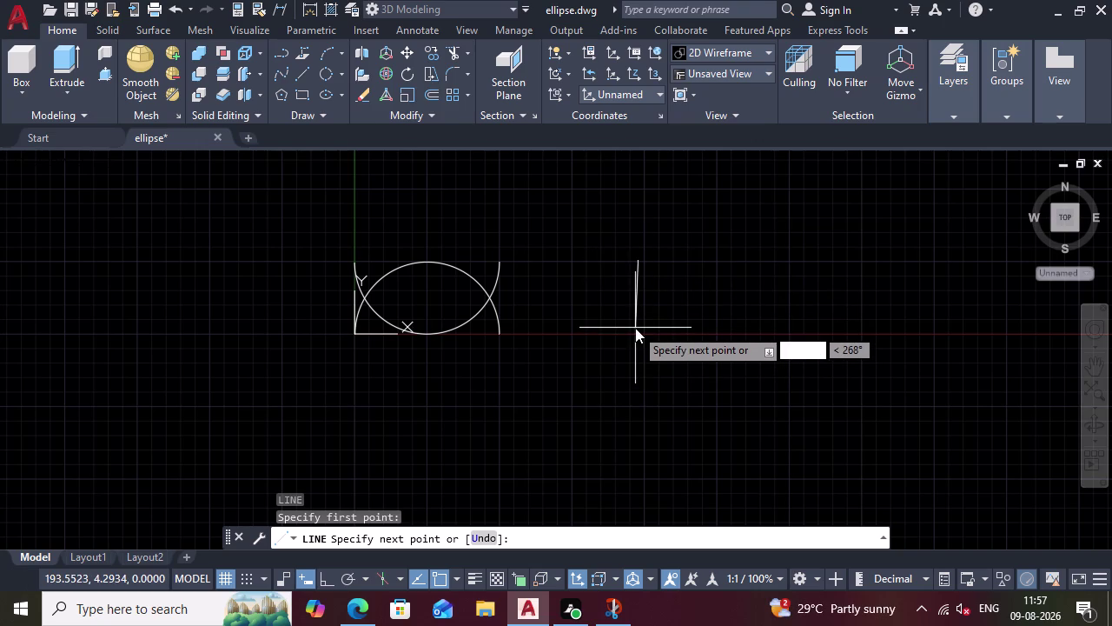
text(0)
key(Tab)
text(2)
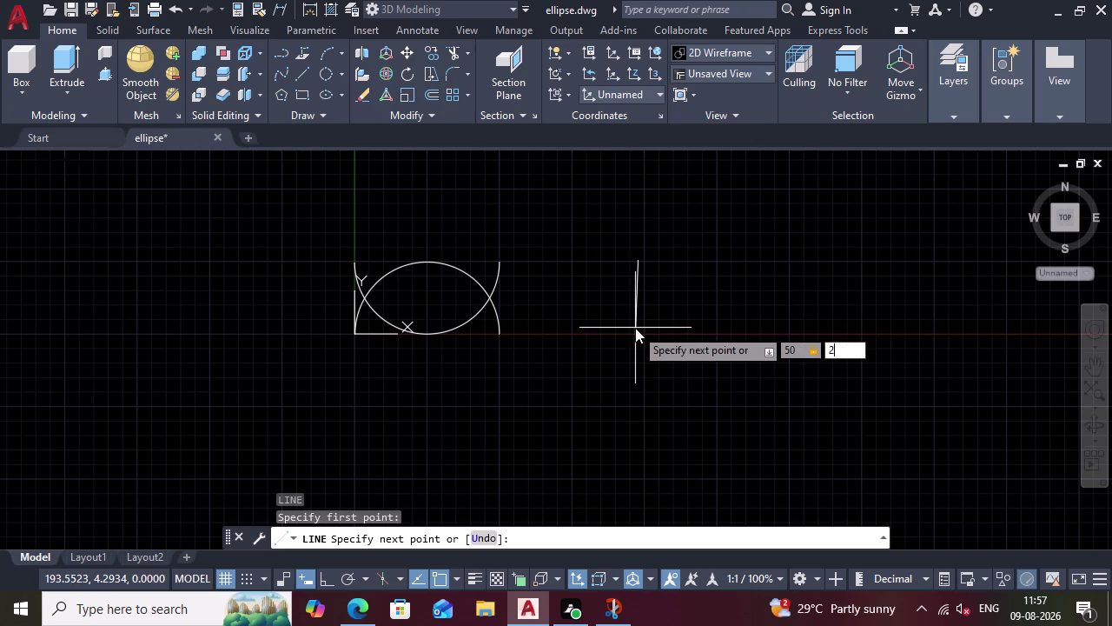
text(70)
key(Return)
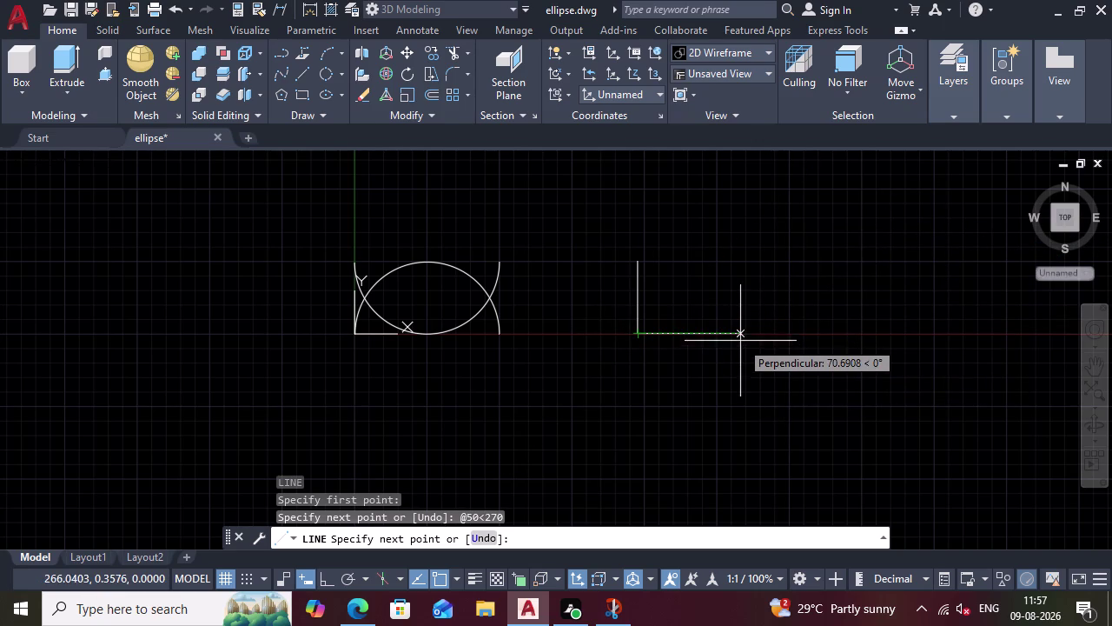
Add the 50-unit bottom and 90° sides, closing the square at its start corner.
text(50)
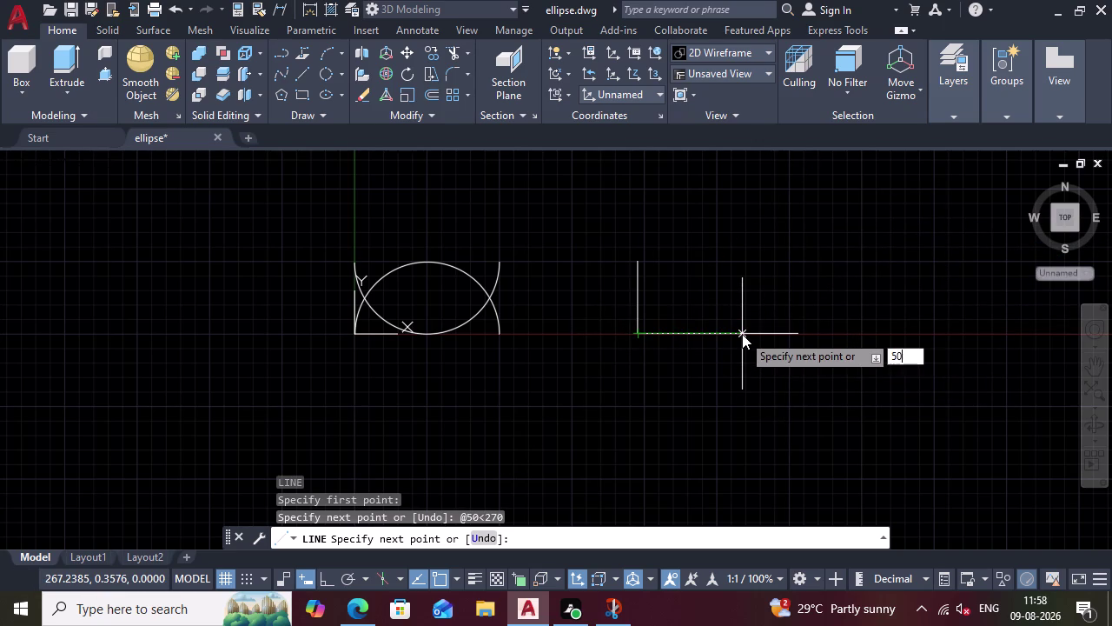
key(Return)
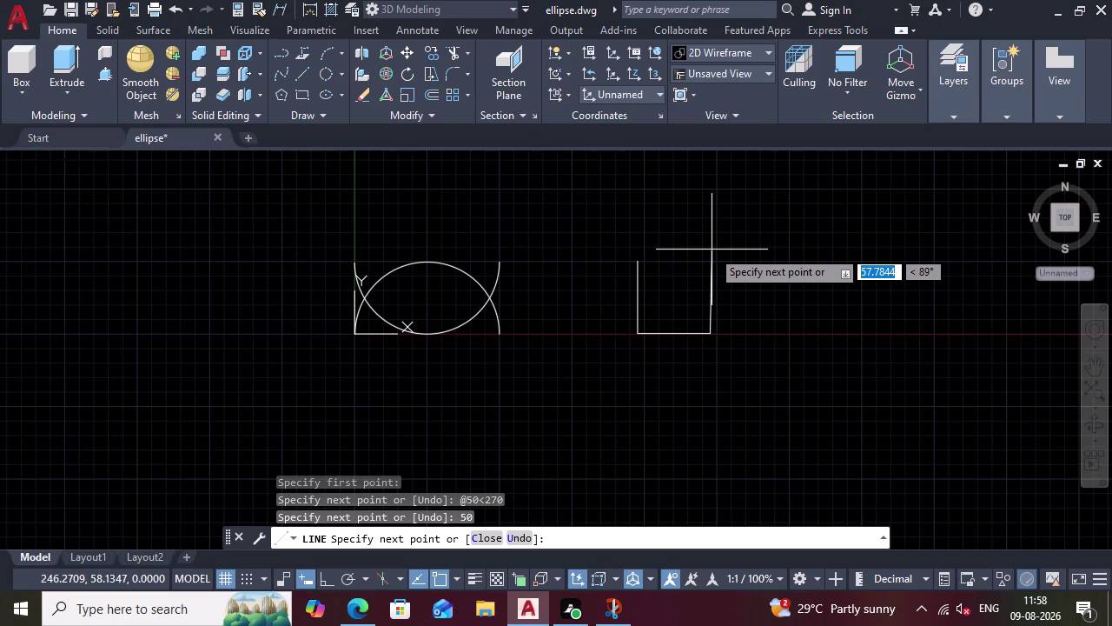
text(50)
key(Tab)
text(90)
key(Return)
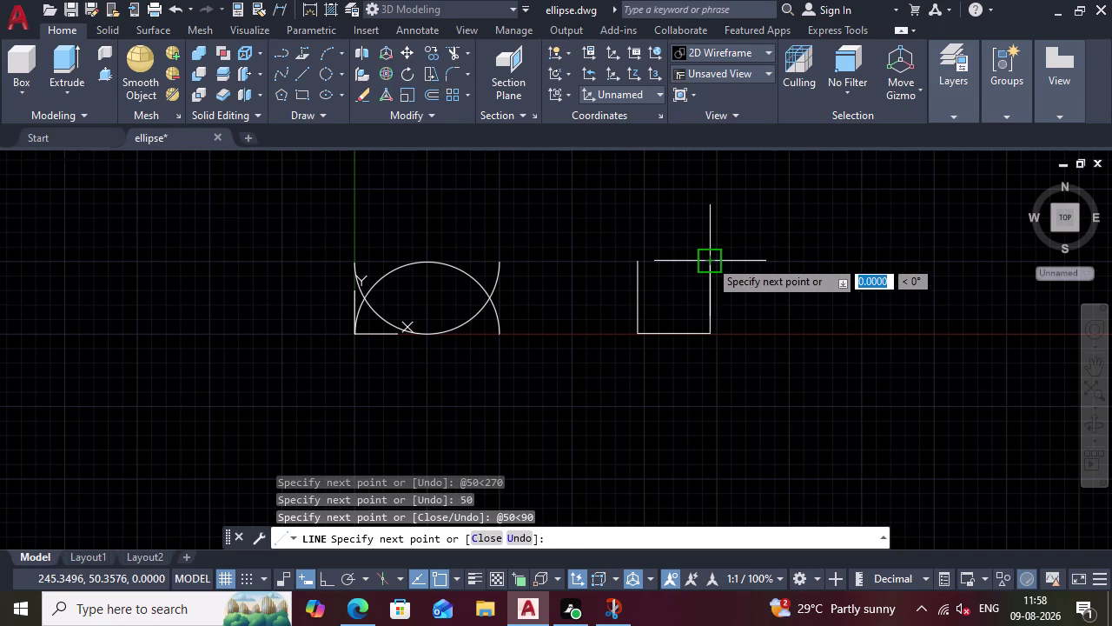
click(645, 261)
key(Escape)
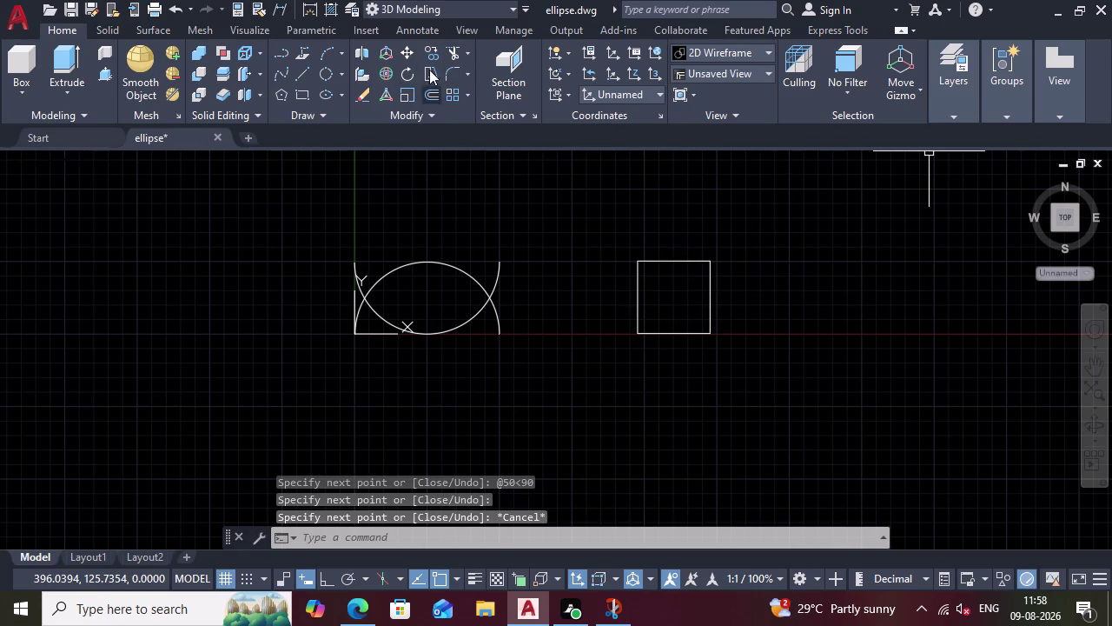
Draw a Start-Center-End arc along the square's left side, top-left to bottom-left corner.
click(343, 46)
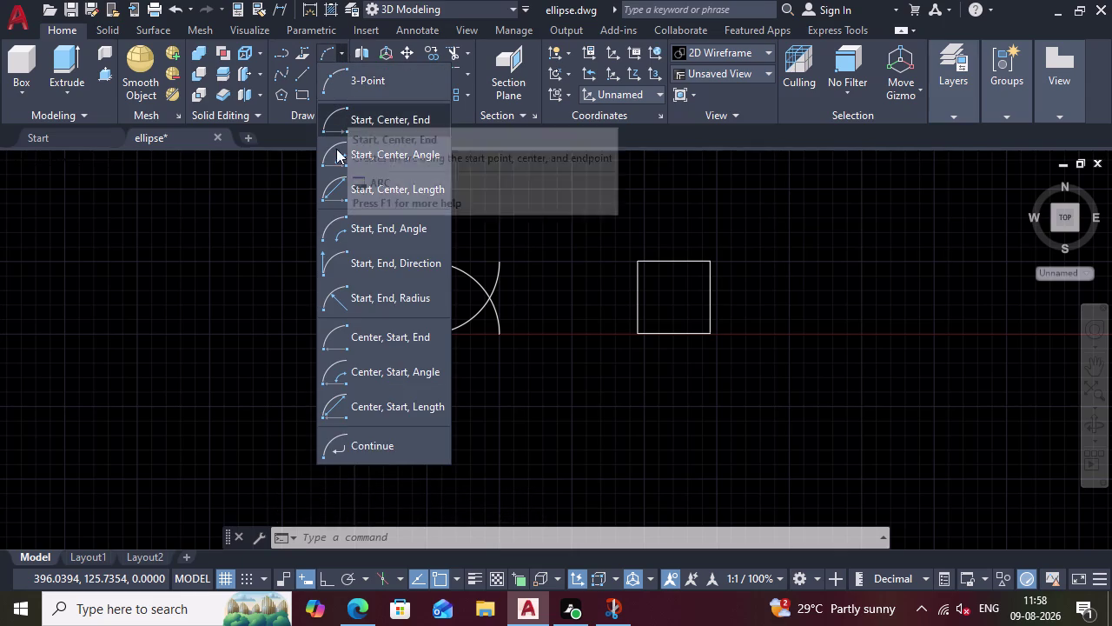
click(347, 122)
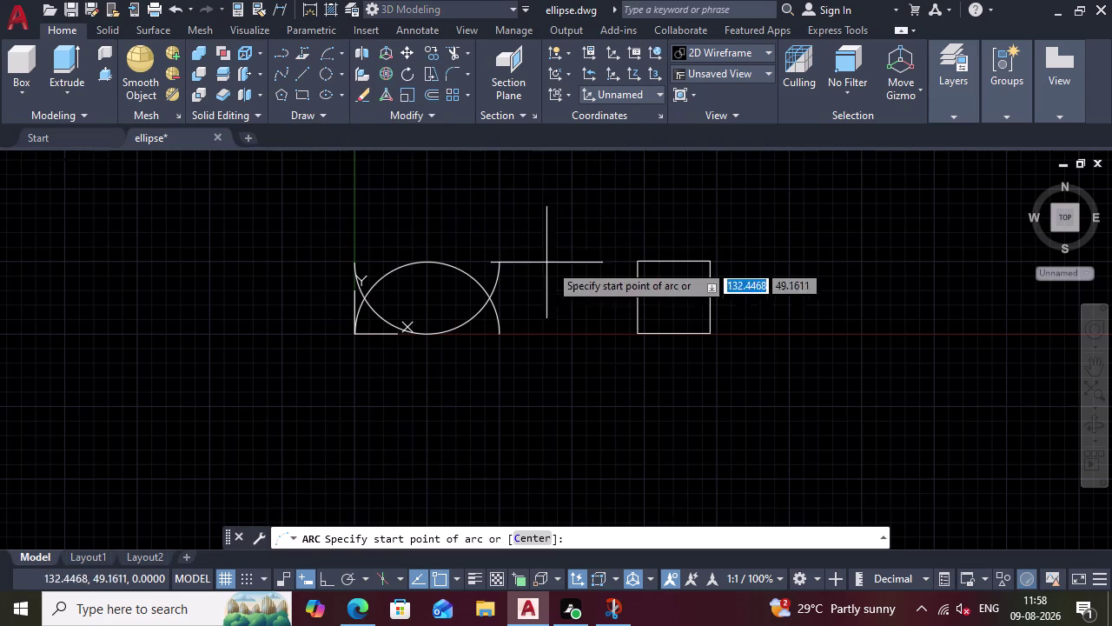
click(640, 256)
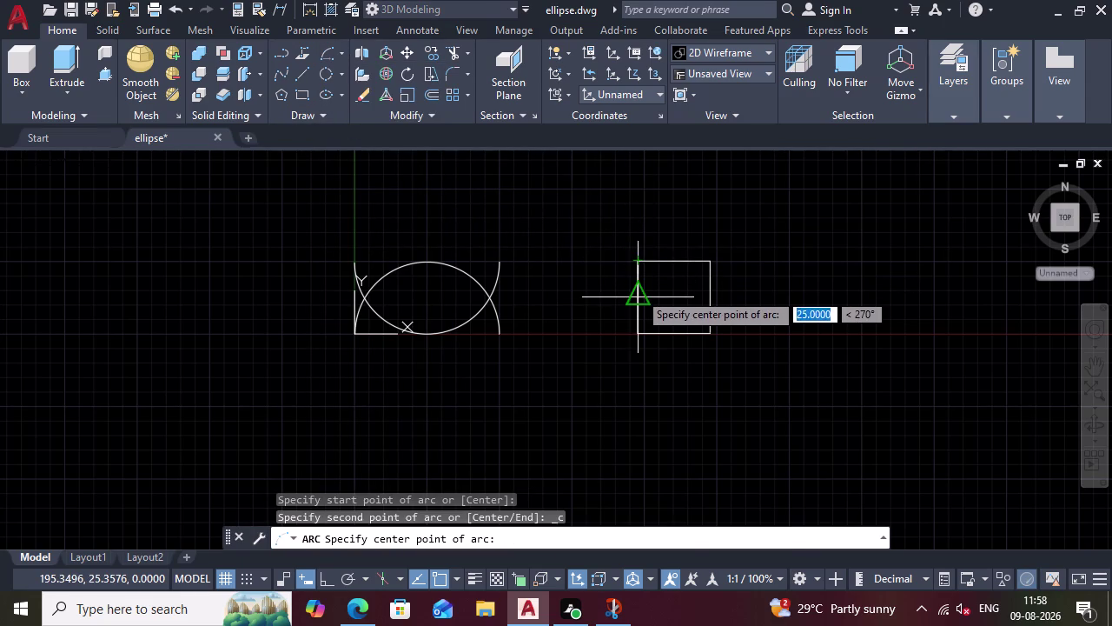
click(638, 295)
click(638, 330)
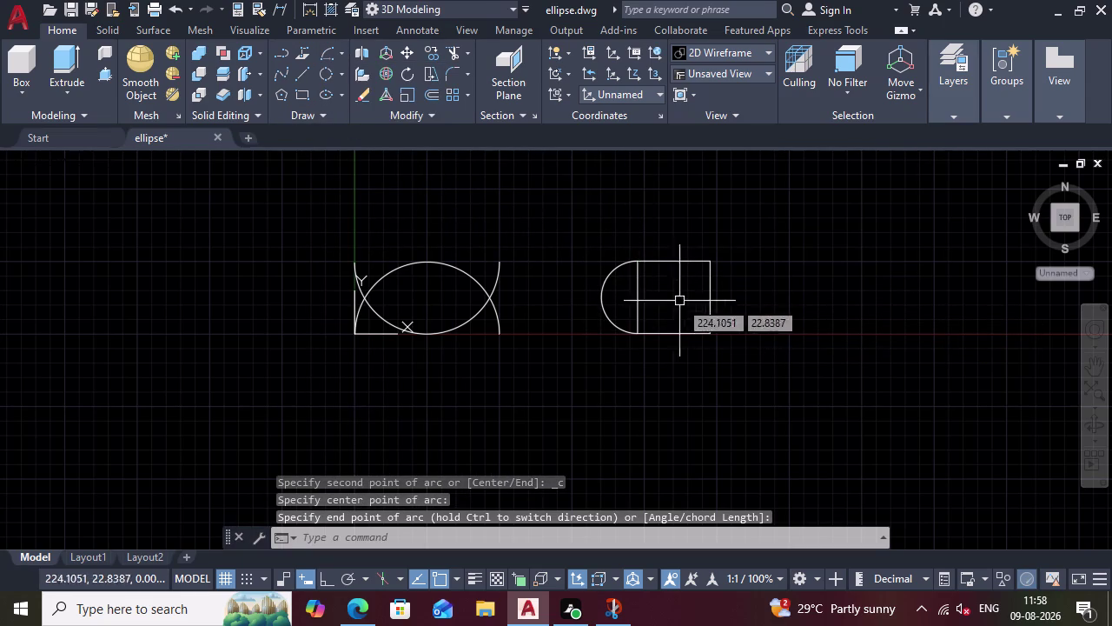
Draw a matching Start-Center-End arc on the right side, bottom-right to top-right corner.
click(342, 51)
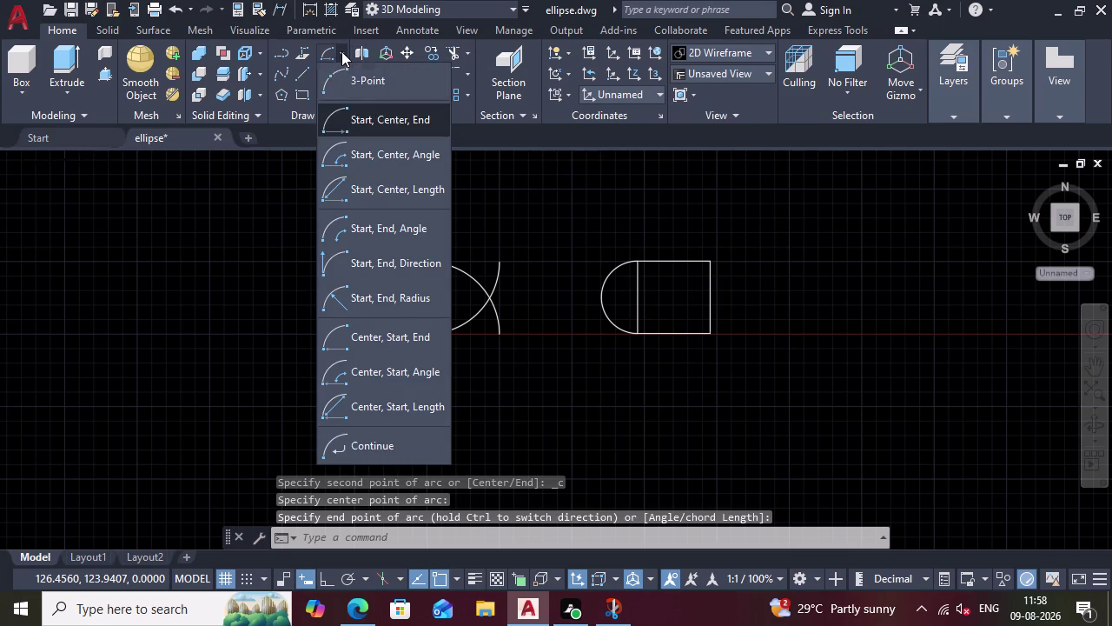
click(362, 121)
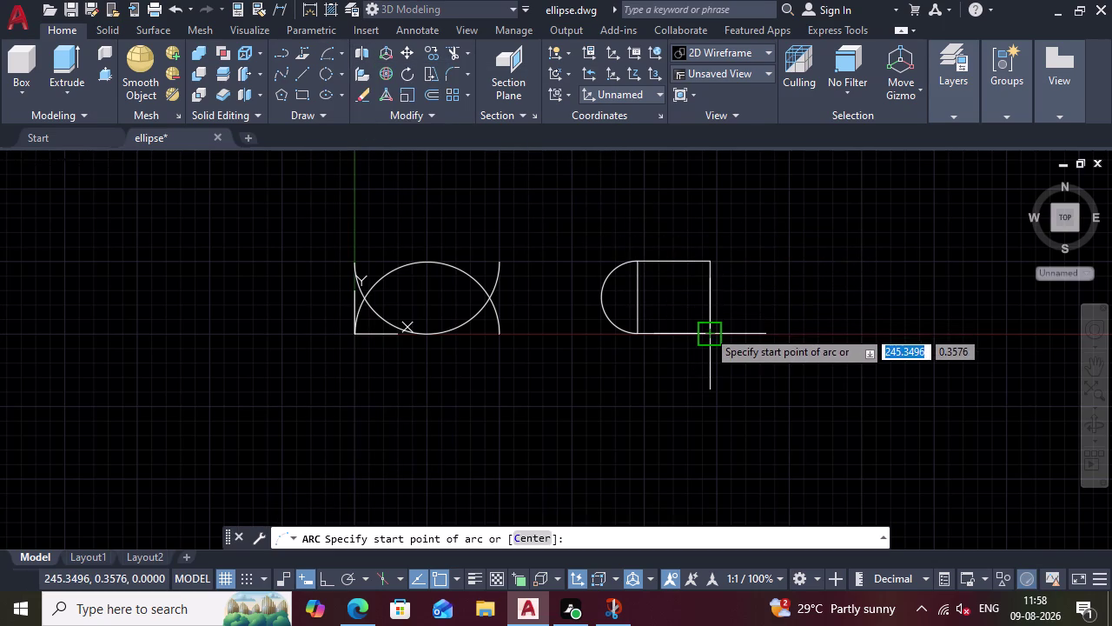
click(707, 330)
click(708, 299)
click(707, 271)
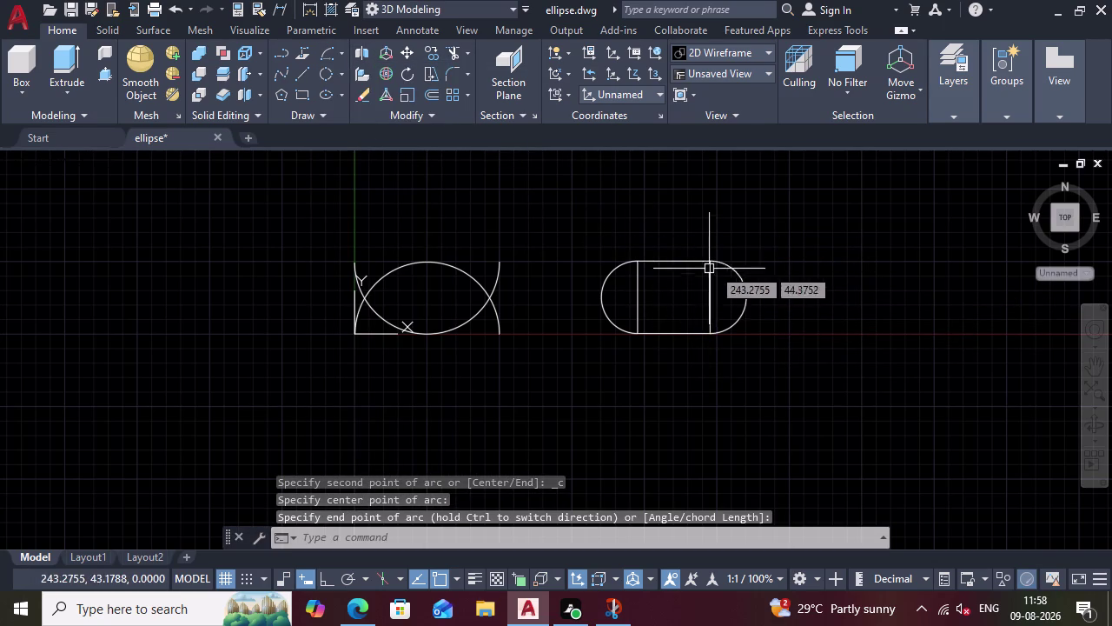
key(Escape)
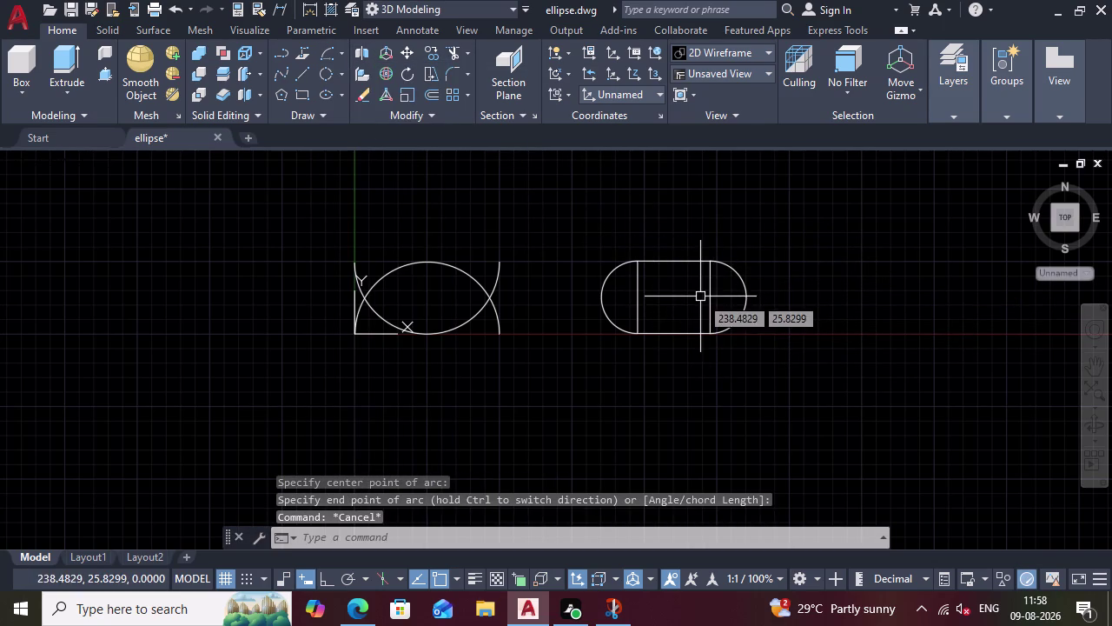
Erase the square's right, left, top and bottom edges.
click(712, 291)
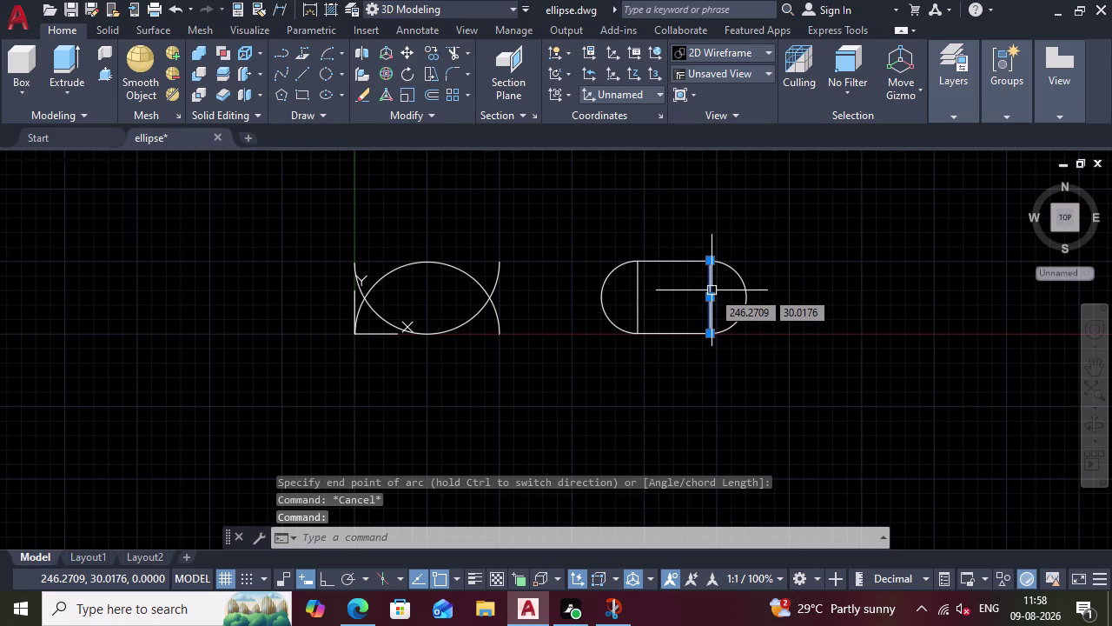
key(Delete)
click(636, 295)
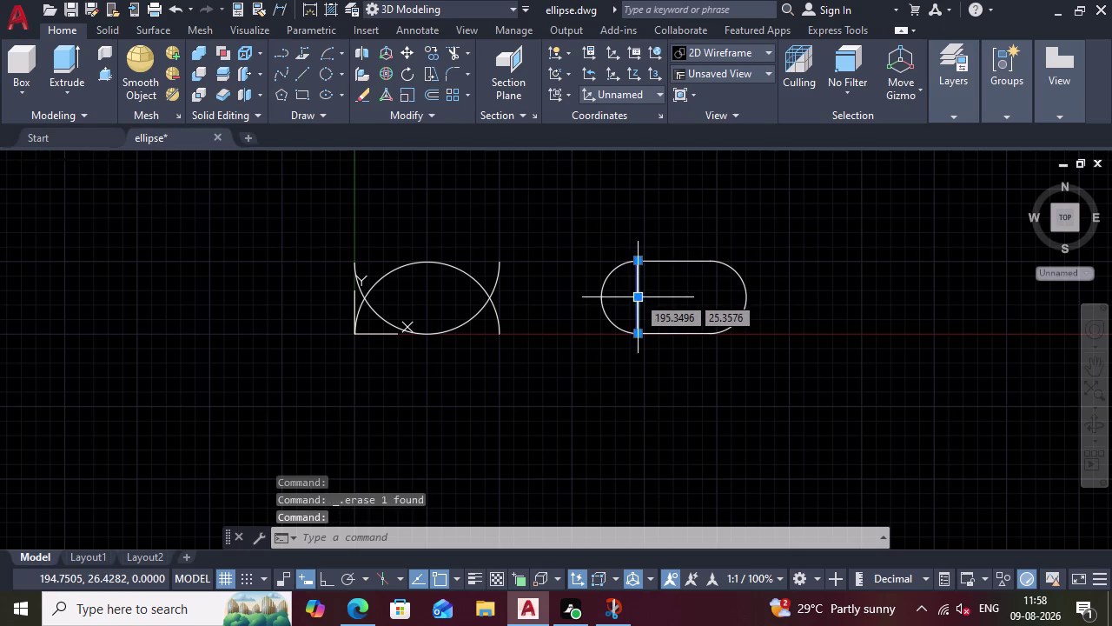
key(Delete)
click(698, 262)
key(Delete)
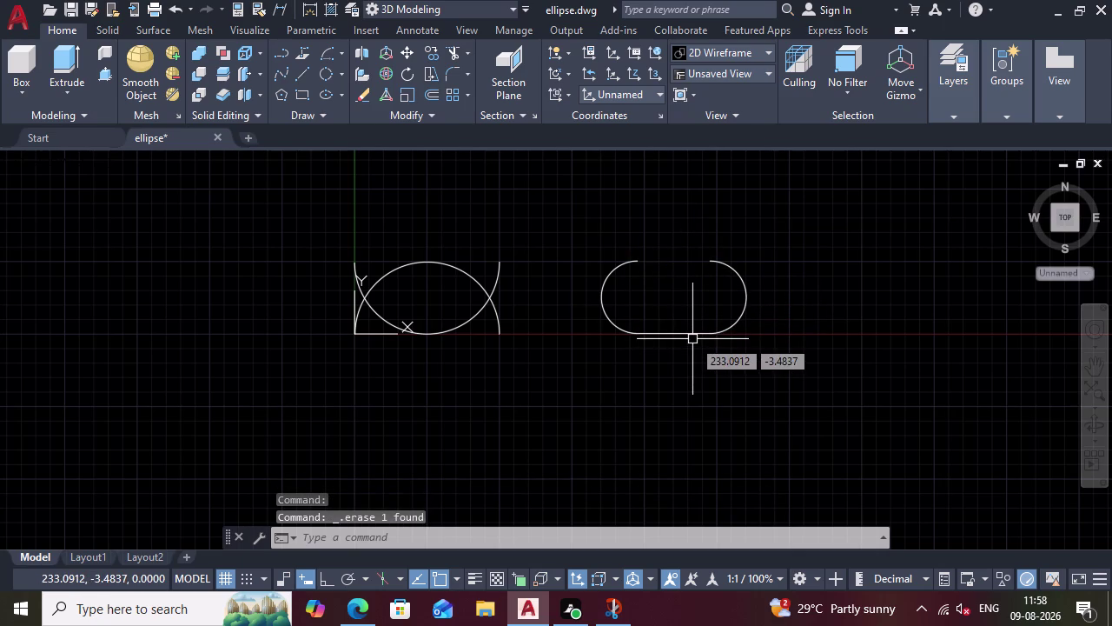
click(693, 332)
key(Delete)
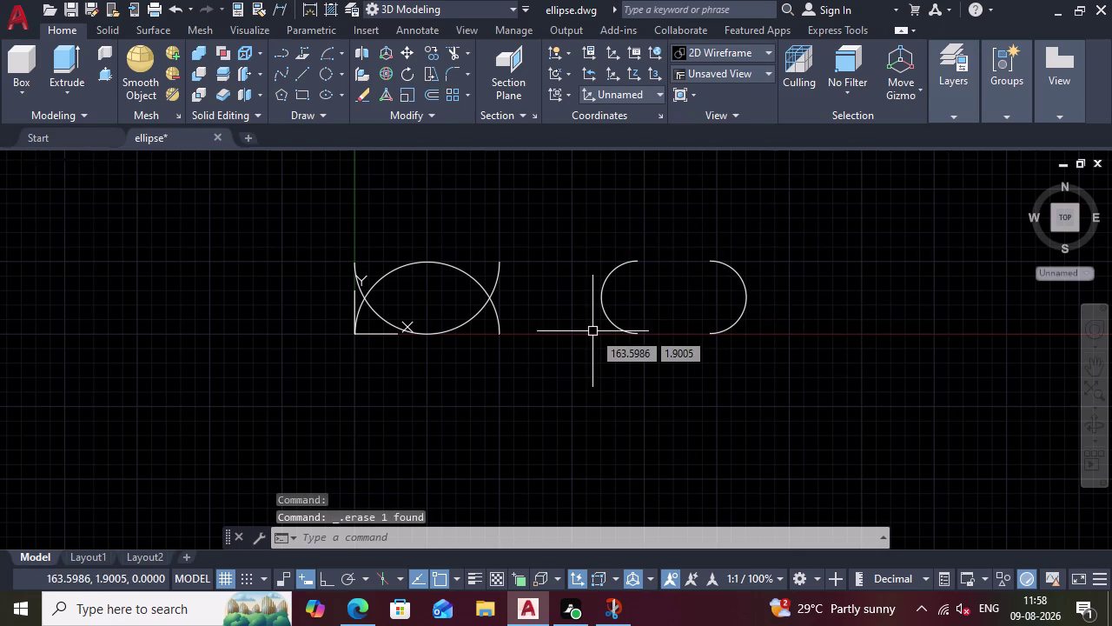
scroll(down, 3)
scroll(up, 3)
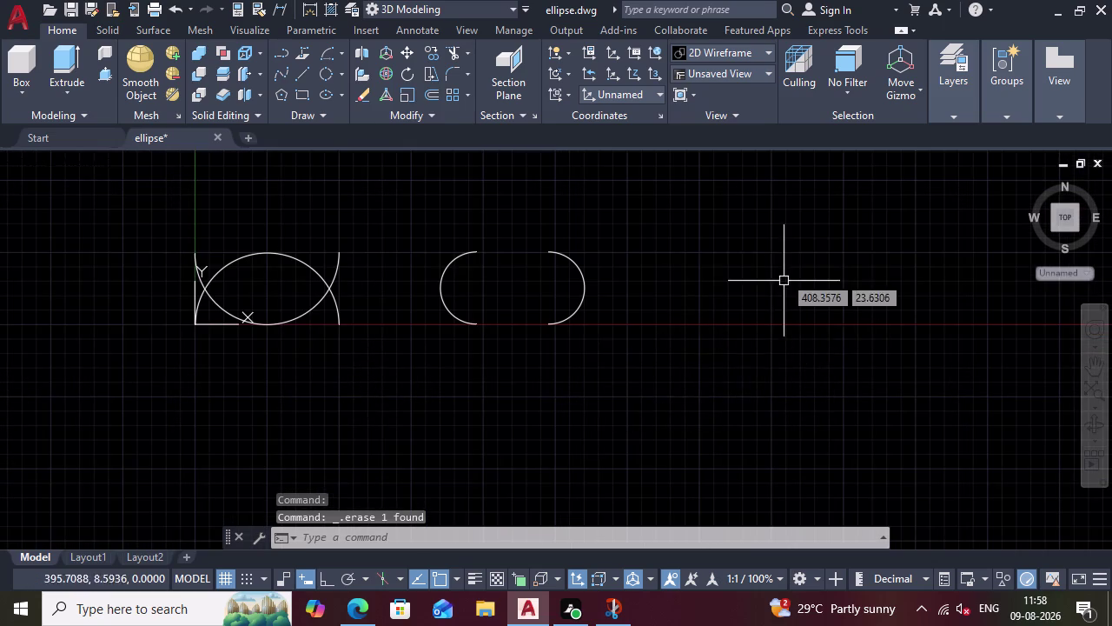
scroll(down, 3)
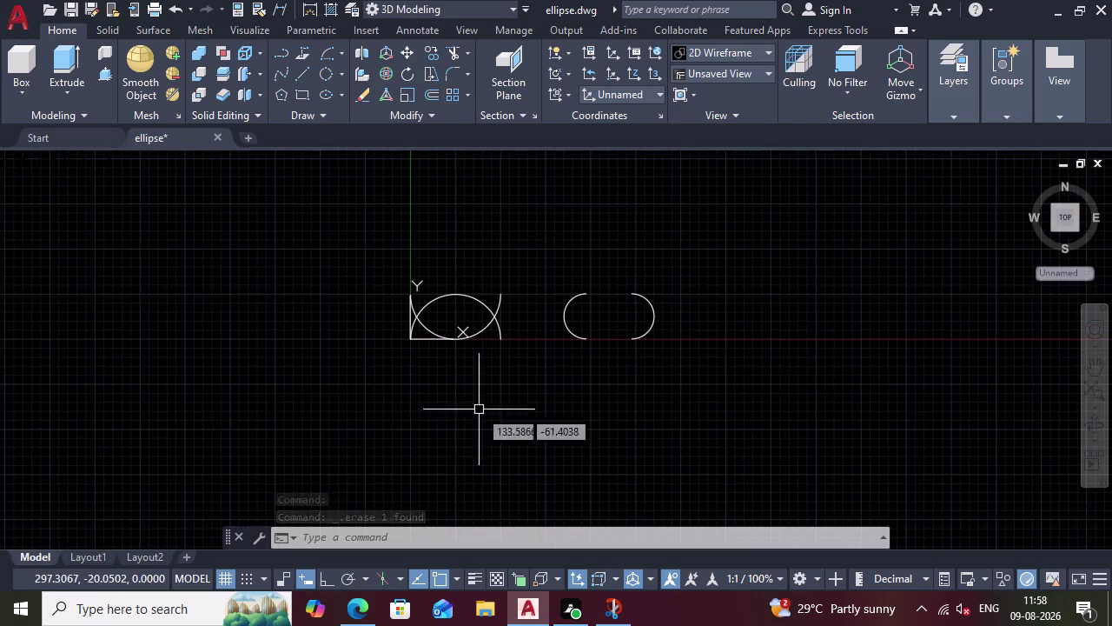
scroll(up, 3)
scroll(down, 3)
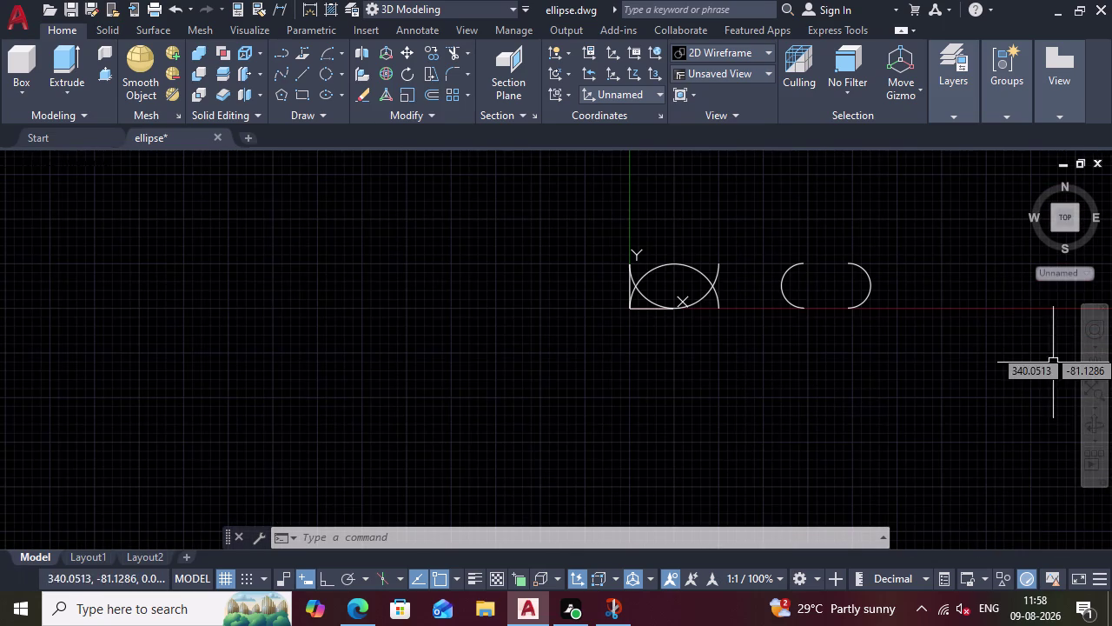
click(1099, 368)
drag(839, 453, 786, 444)
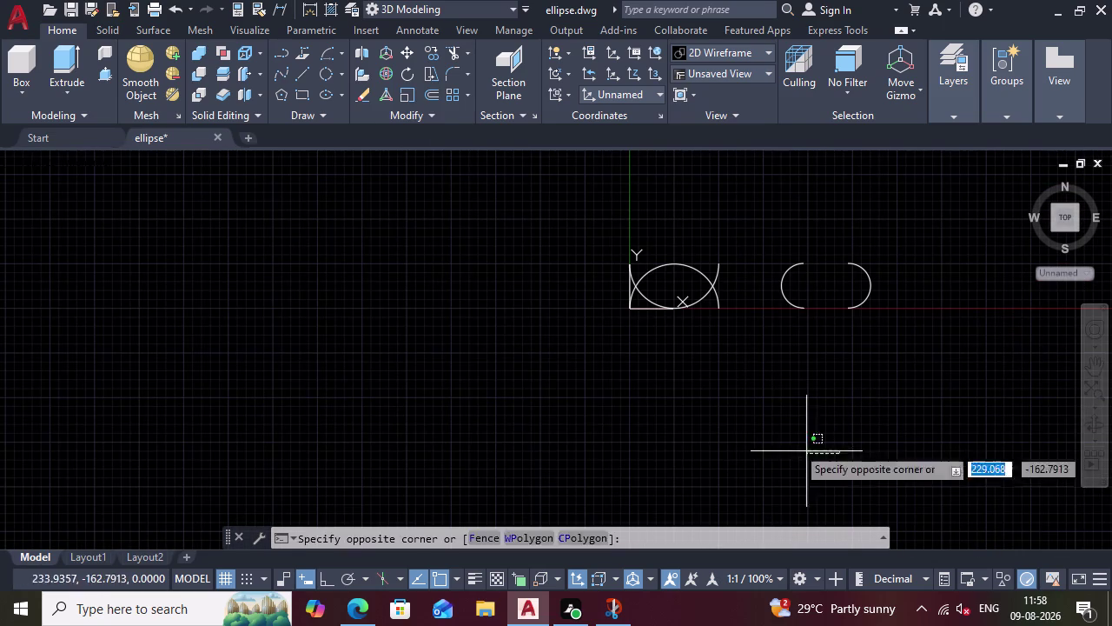
drag(787, 444, 723, 432)
drag(707, 431, 680, 429)
key(Escape)
click(1091, 359)
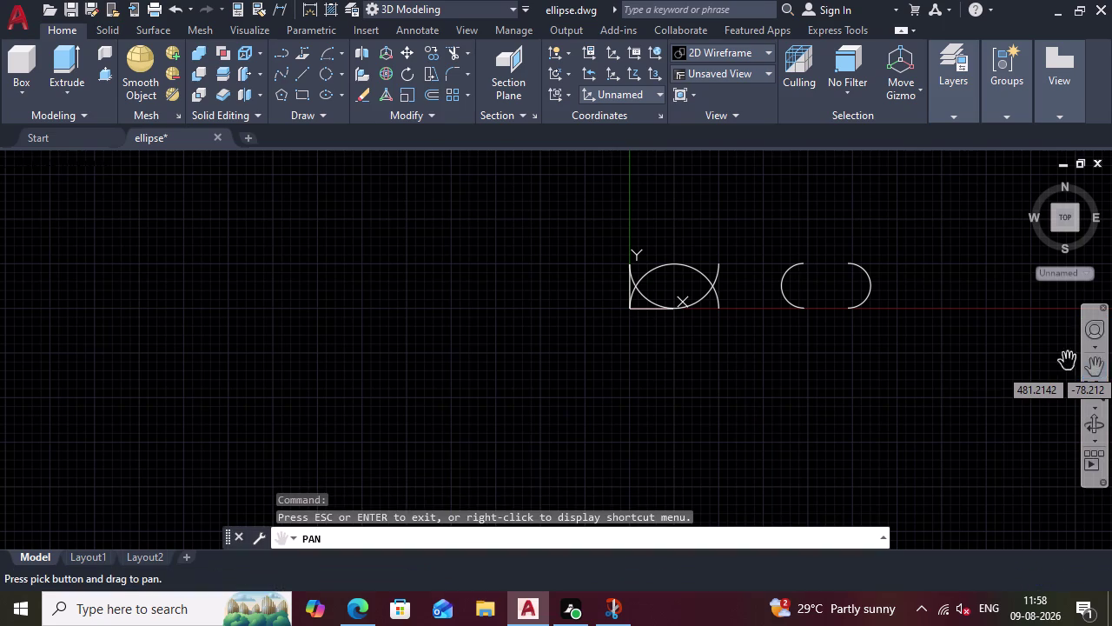
click(758, 406)
drag(759, 406, 626, 405)
click(627, 406)
drag(718, 364, 633, 393)
drag(607, 398, 527, 391)
click(521, 376)
scroll(up, 3)
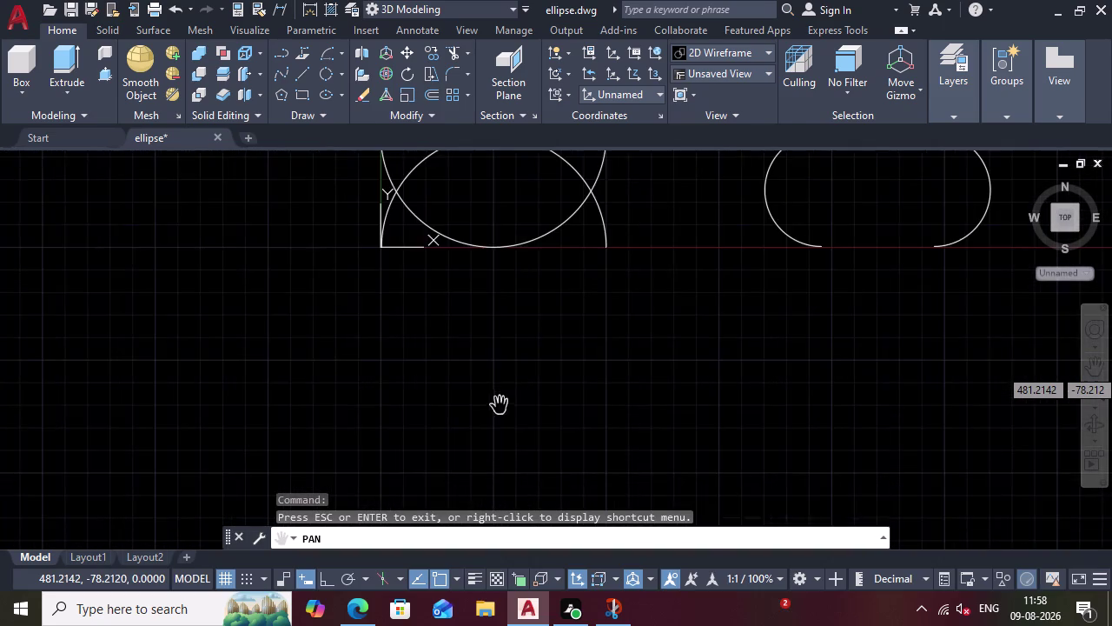
drag(499, 407, 476, 323)
click(472, 171)
scroll(down, 3)
drag(497, 400, 499, 363)
click(501, 335)
click(502, 316)
key(Escape)
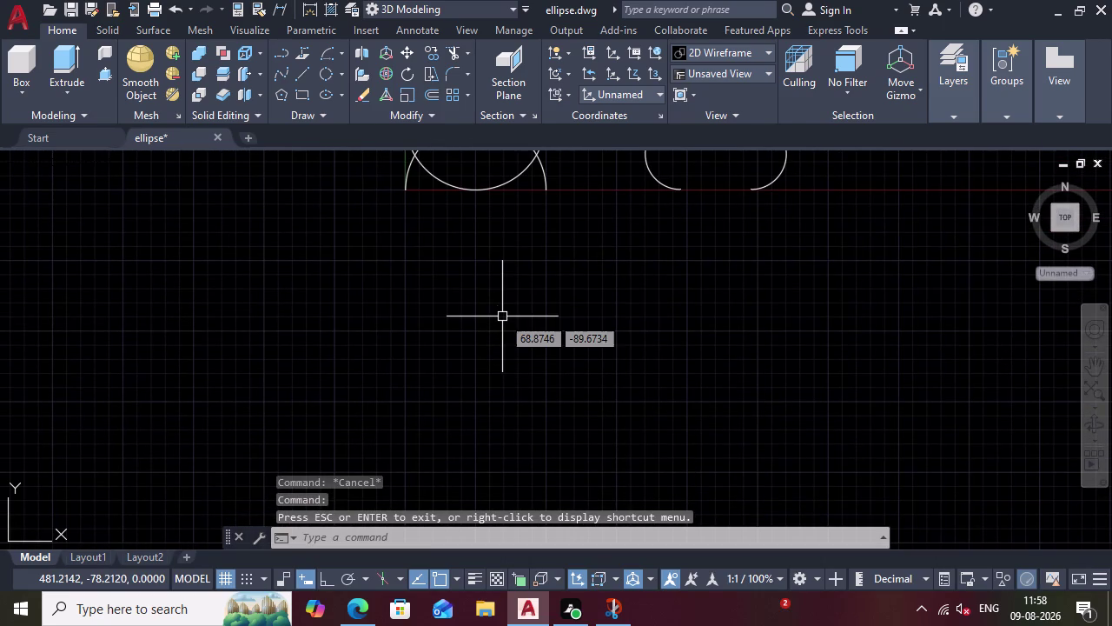
key(l)
key(Return)
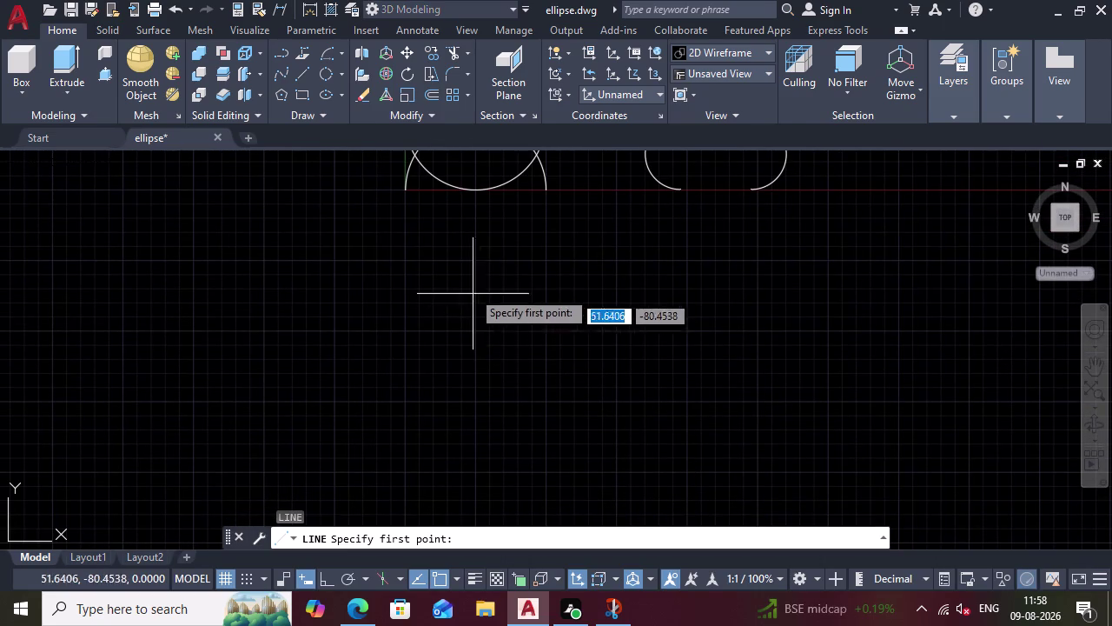
click(464, 250)
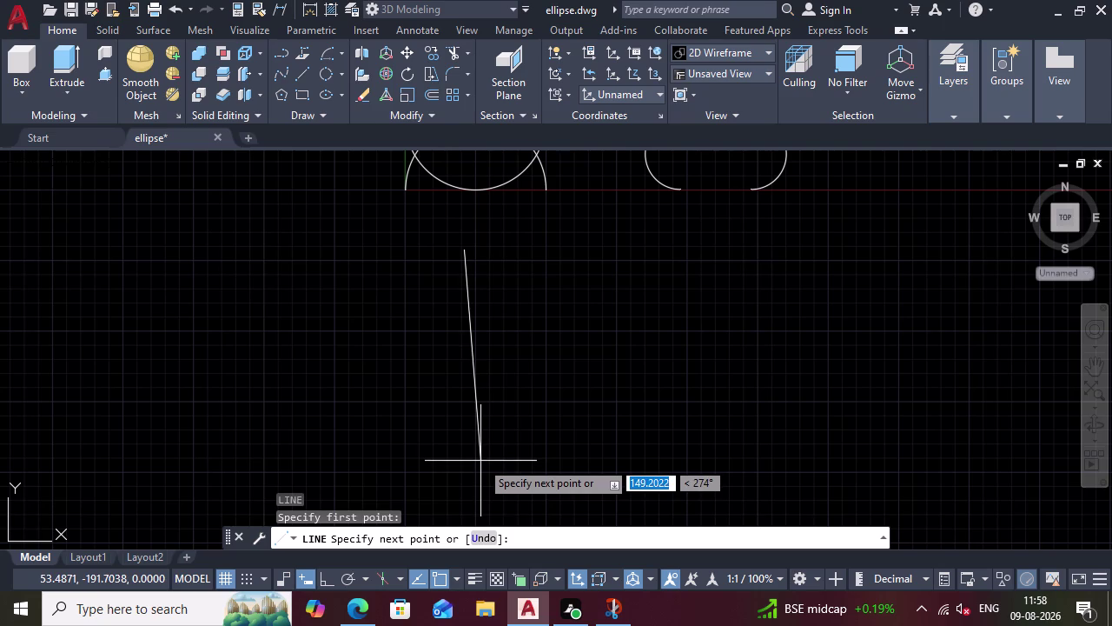
text(1)
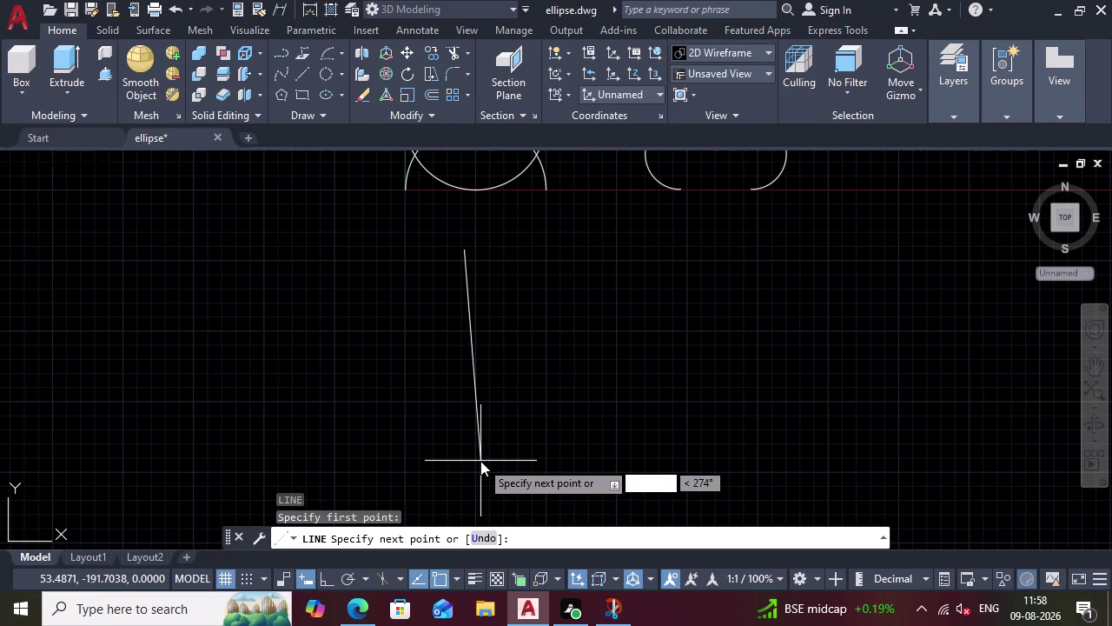
text(00)
key(Tab)
text(2)
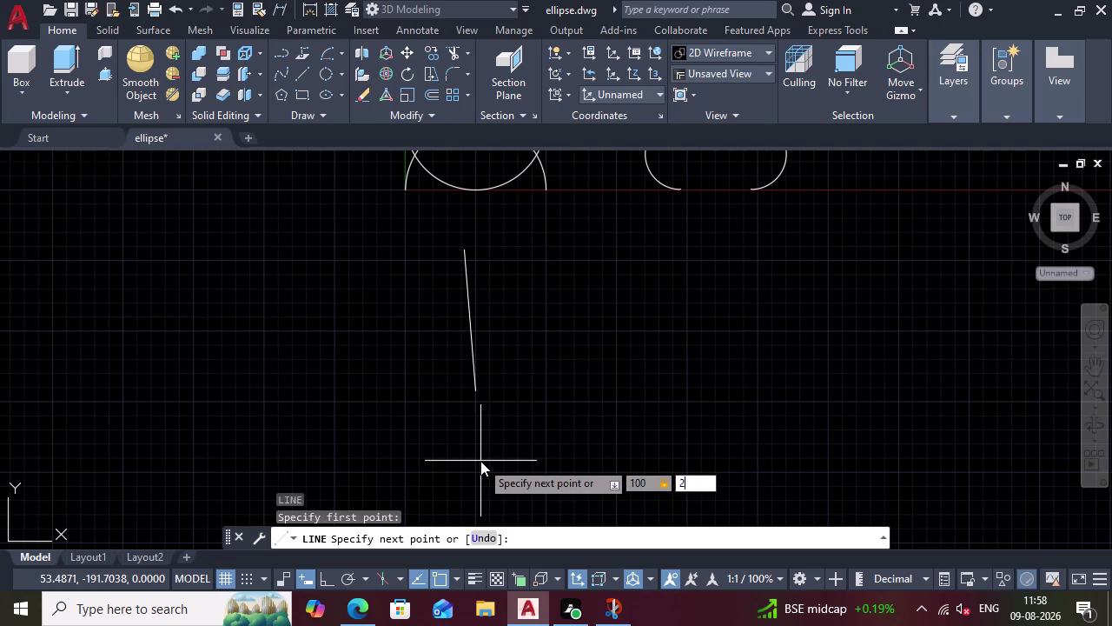
text(70)
key(Return)
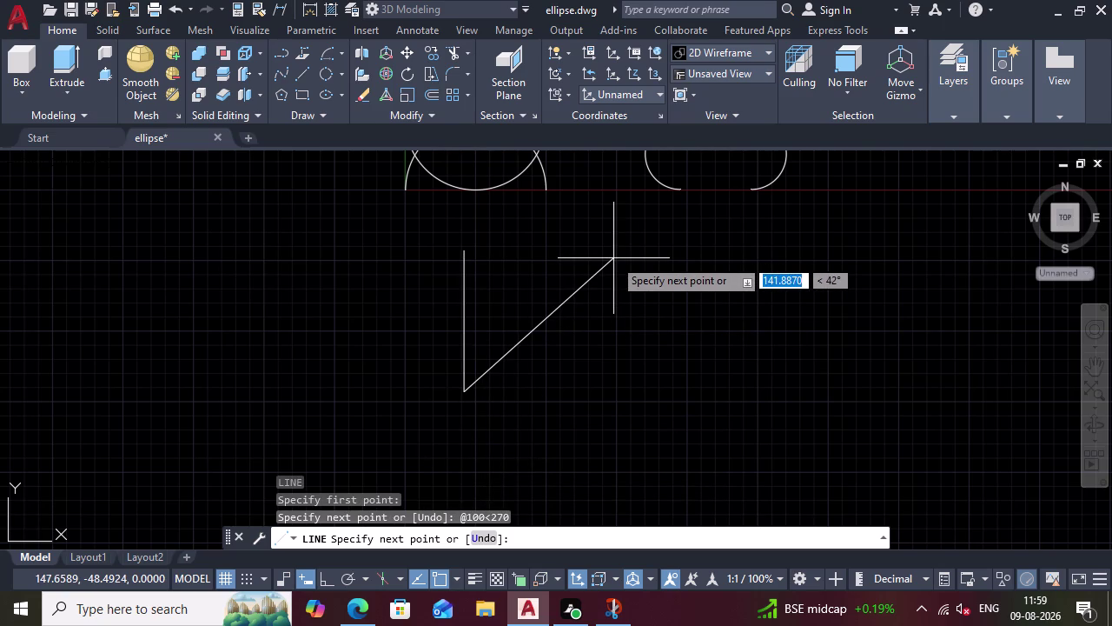
key(Escape)
Draw 50-unit horizontal arms to the right and left from the vertical line's midpoint.
key(l)
key(Return)
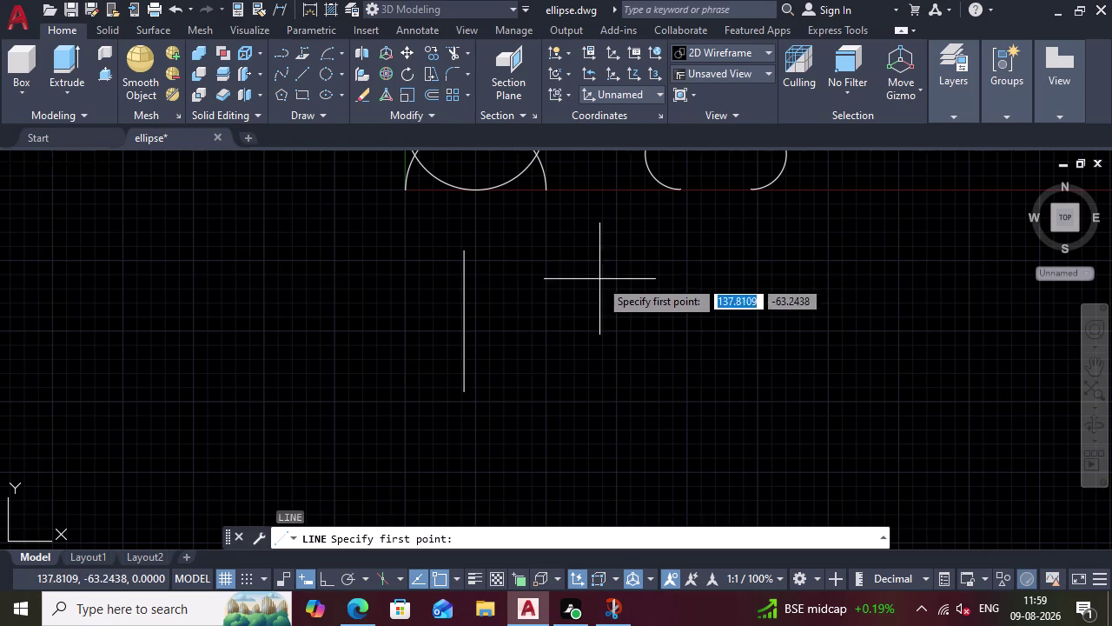
click(468, 331)
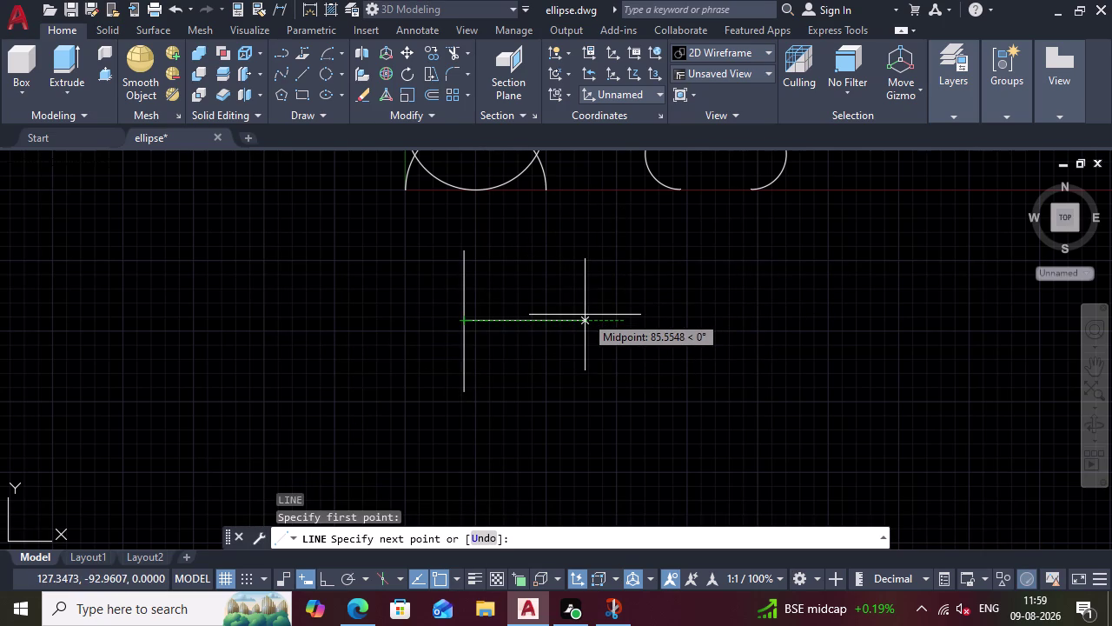
text(50)
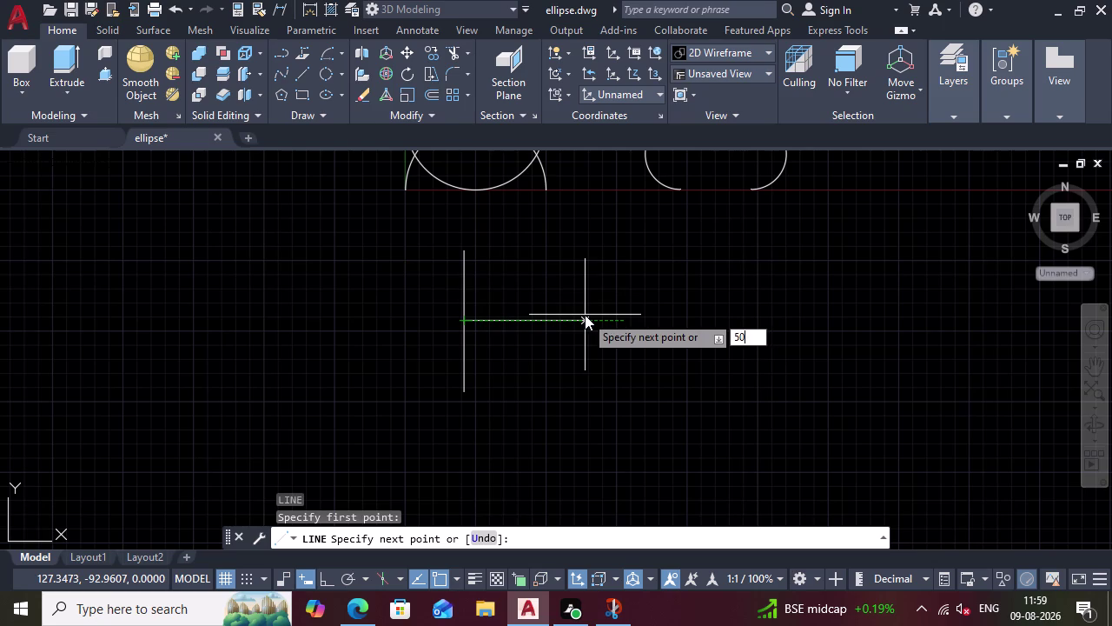
key(Return)
key(Escape)
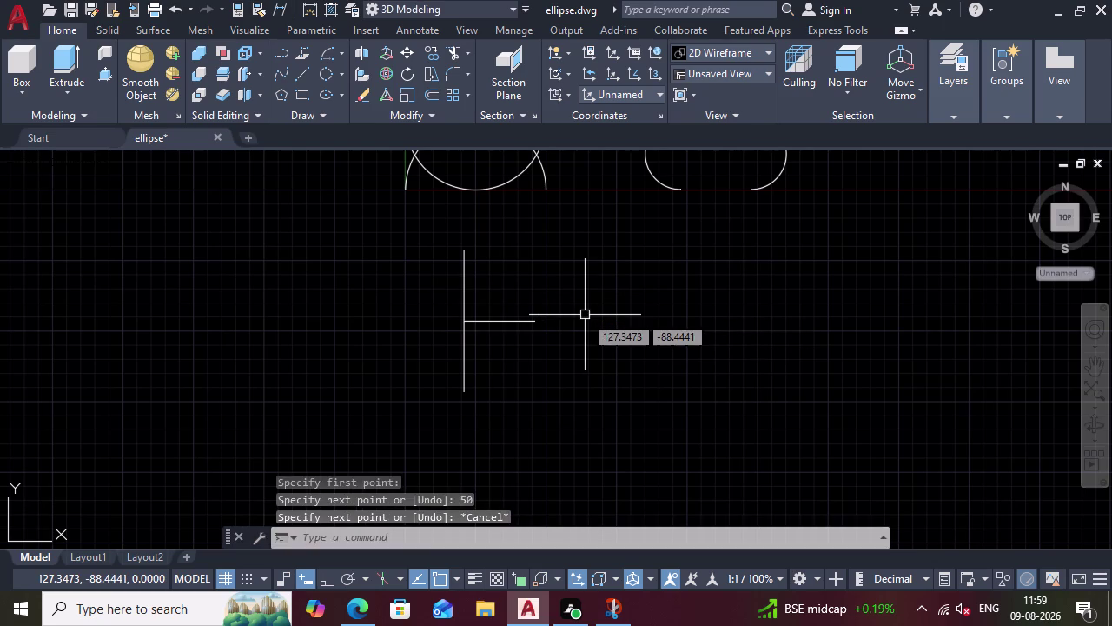
key(Return)
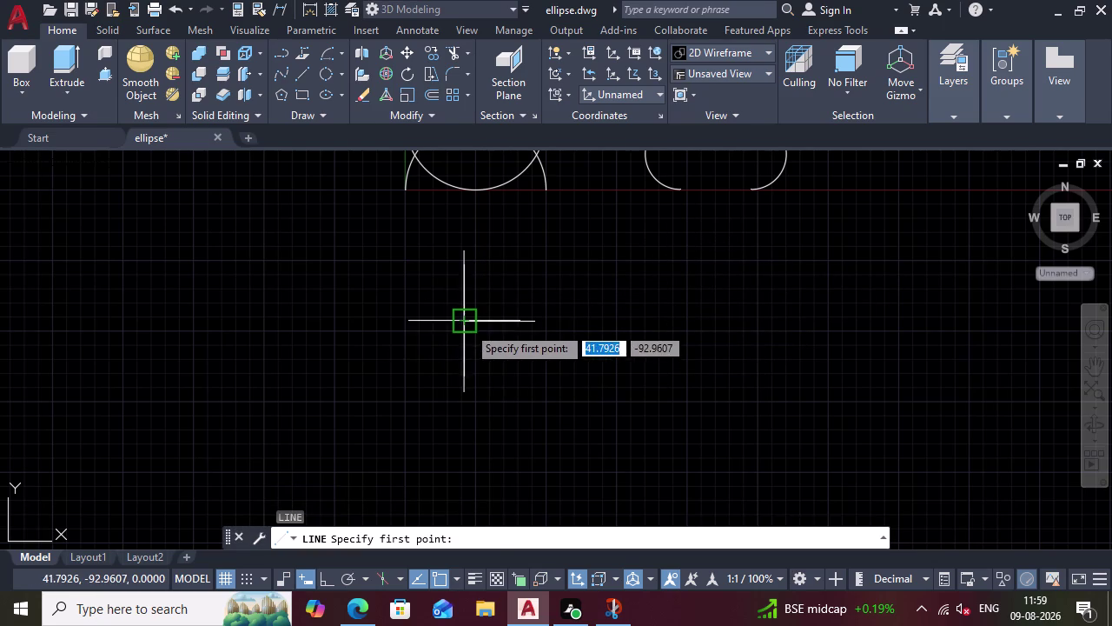
click(467, 326)
text(5)
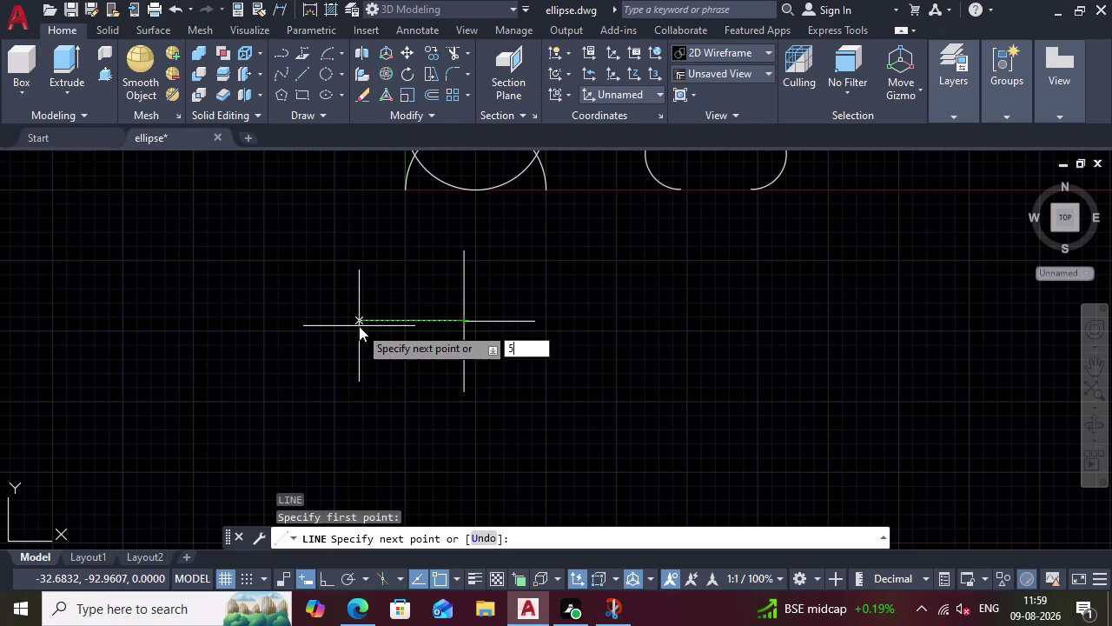
text(0)
key(Return)
key(Escape)
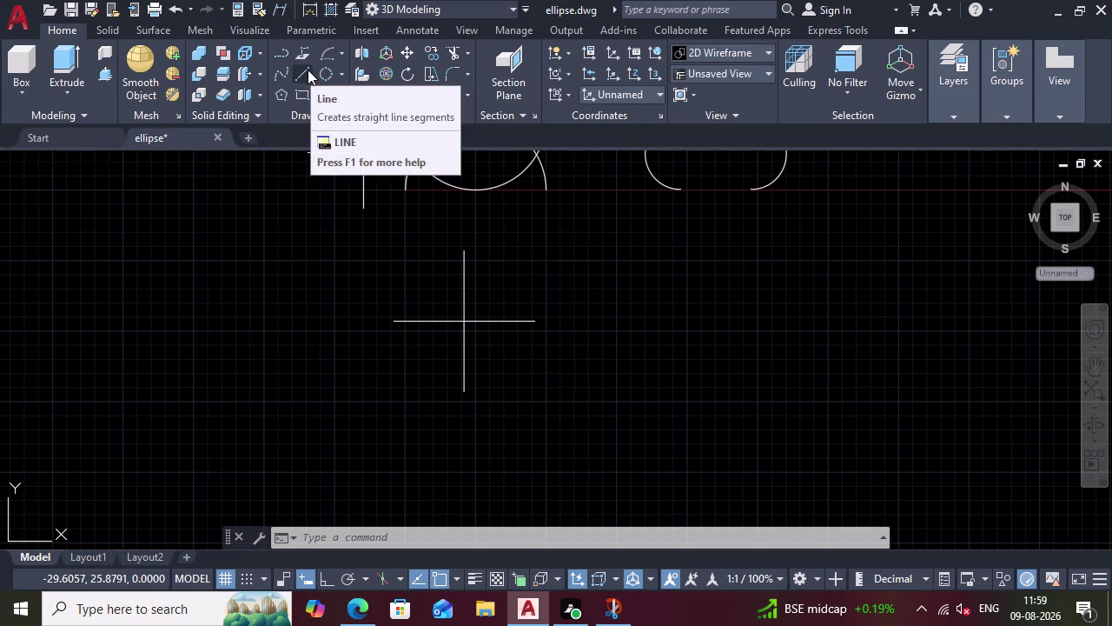
Try two start-centre-angle arcs on the cross, cancel both, and reopen the Arc methods list.
click(339, 49)
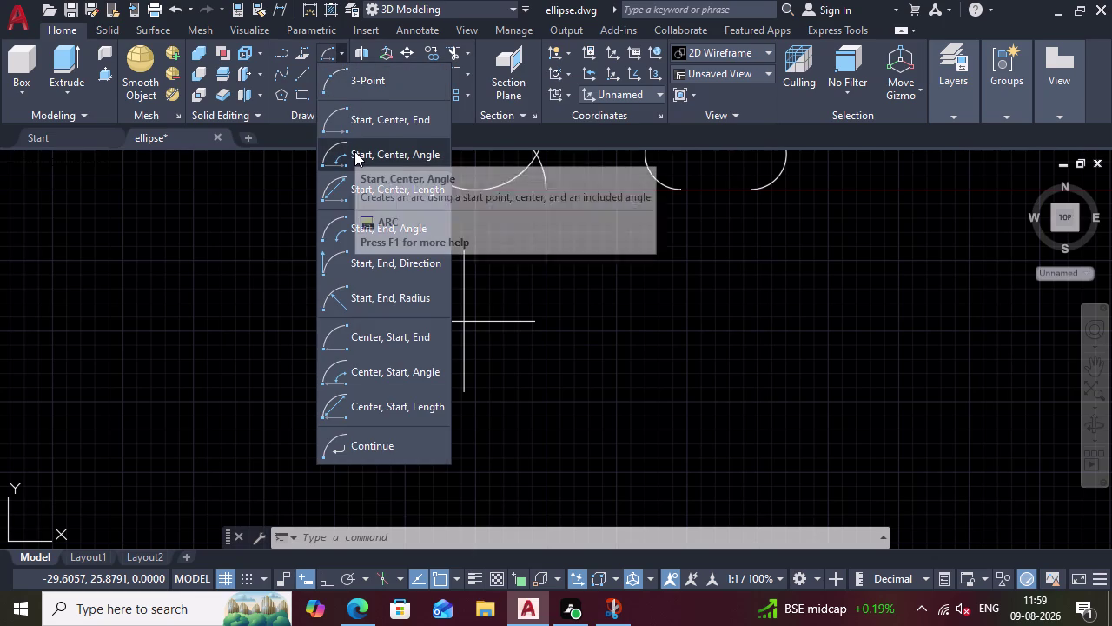
double_click(354, 151)
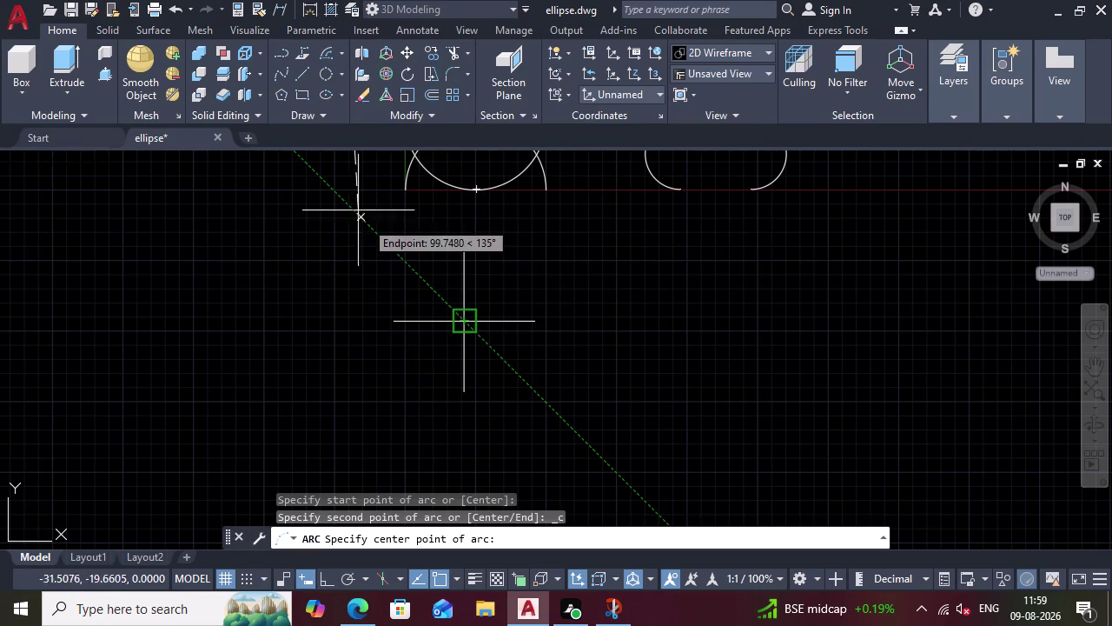
key(Escape)
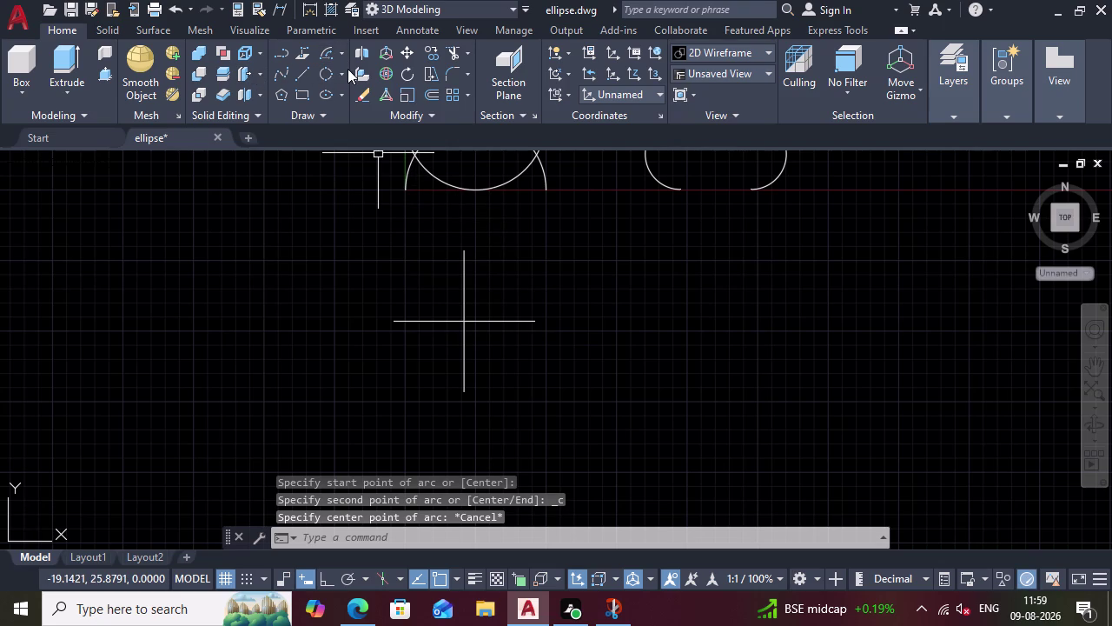
click(341, 56)
click(346, 151)
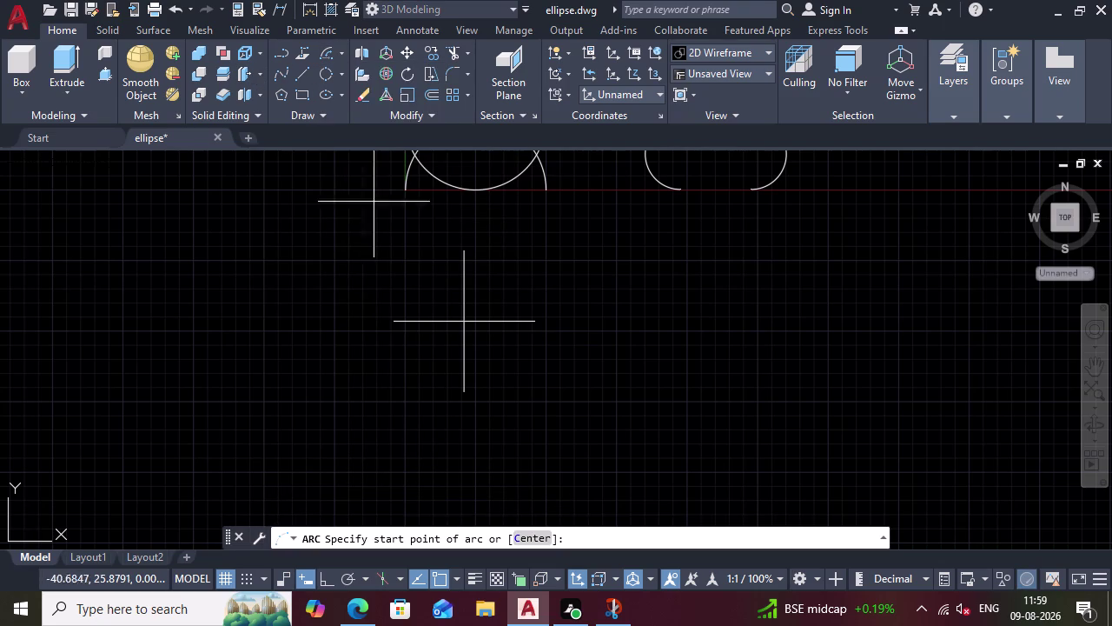
click(465, 323)
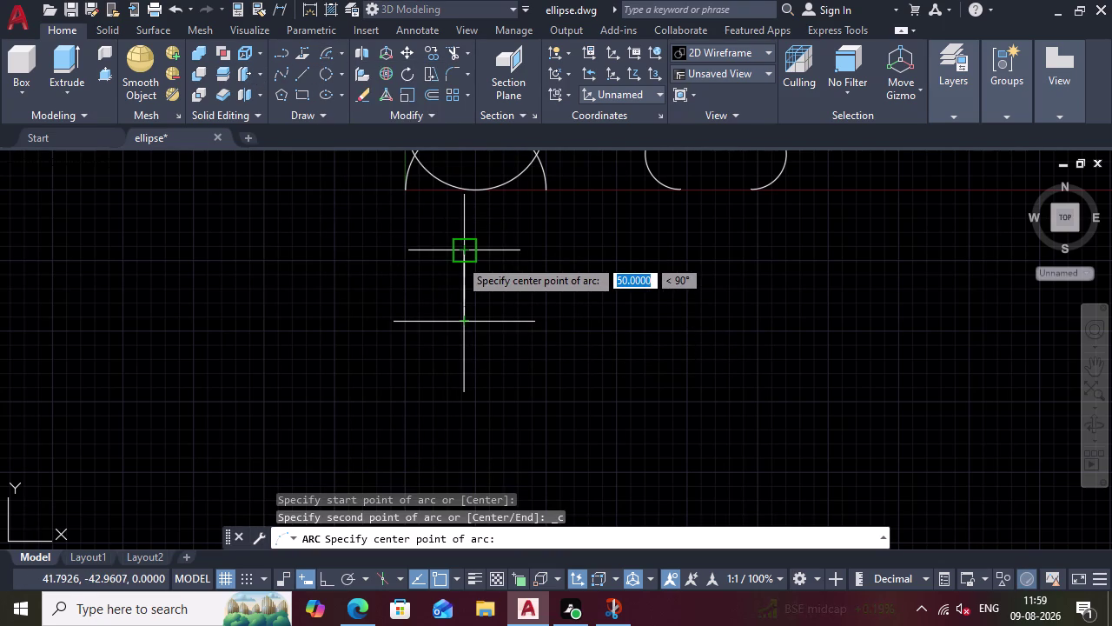
click(459, 258)
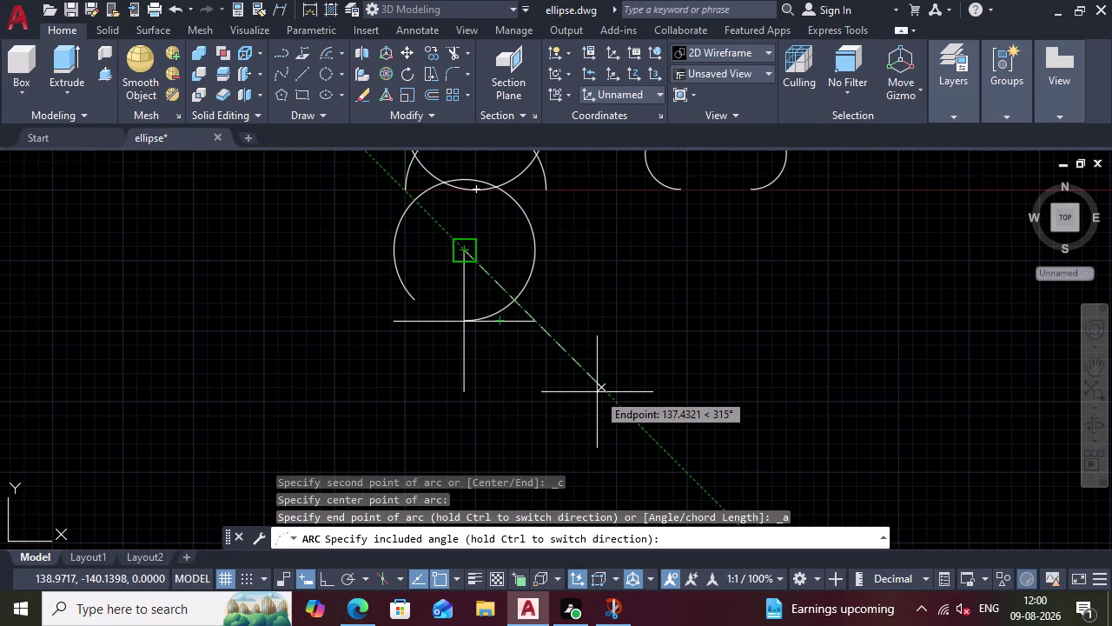
key(Escape)
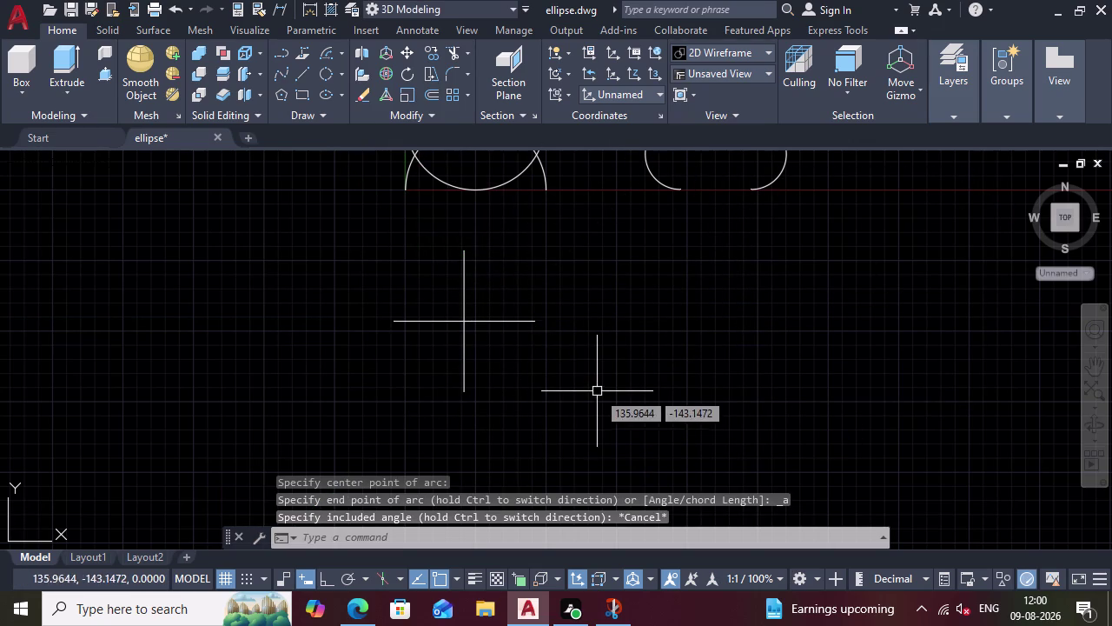
click(342, 56)
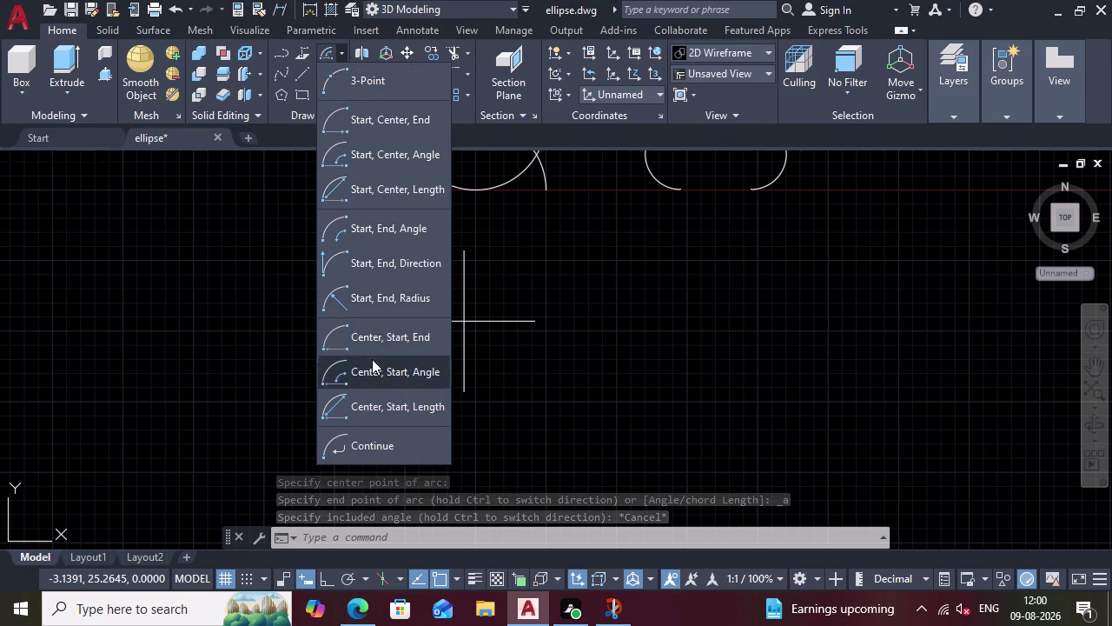
Draw centre-start-angle 45° arcs from the vertical line's top and the horizontal line's right end.
click(373, 358)
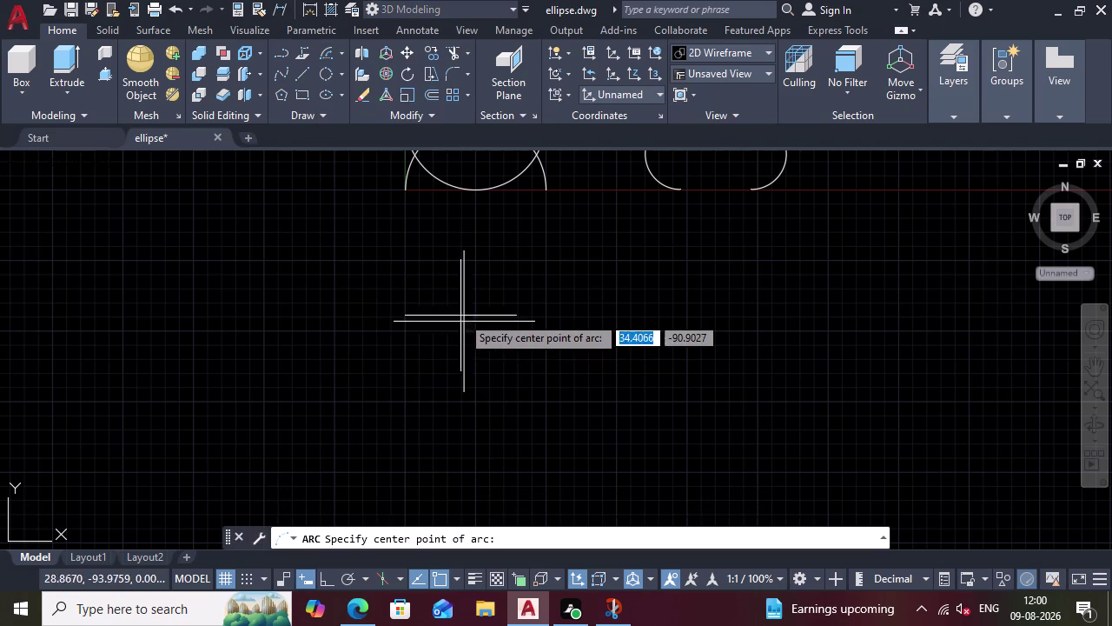
click(462, 314)
click(460, 248)
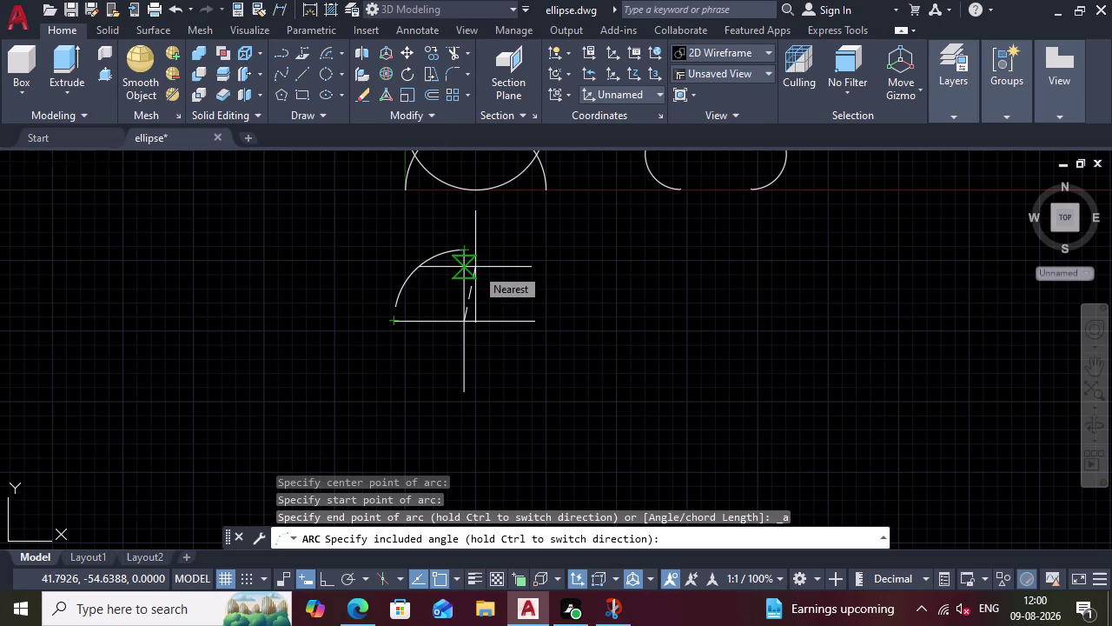
text(4)
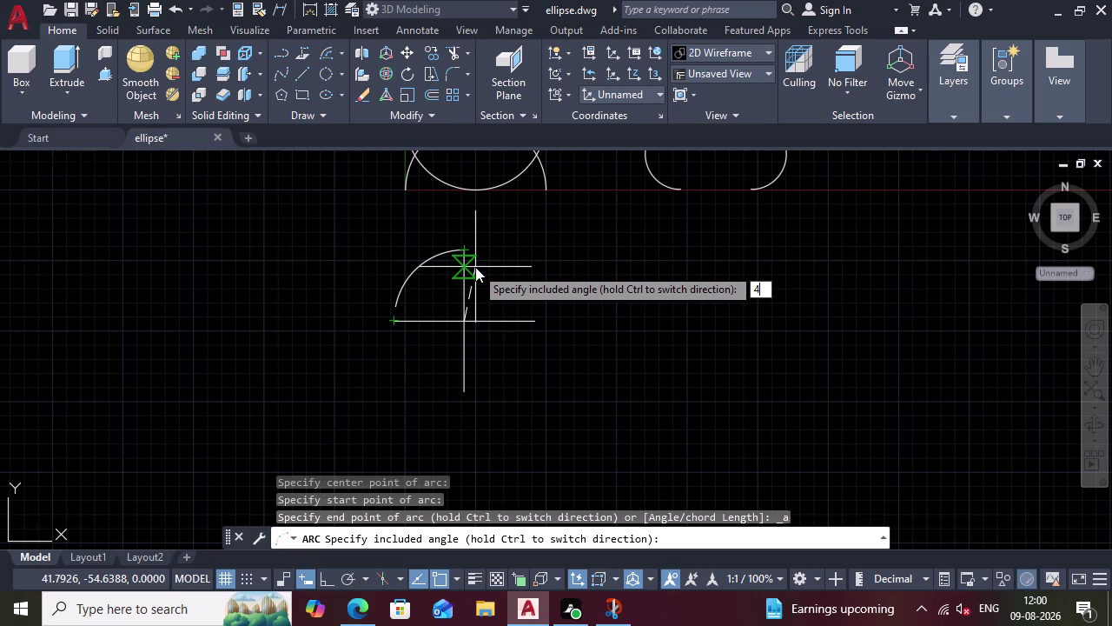
text(5)
key(Return)
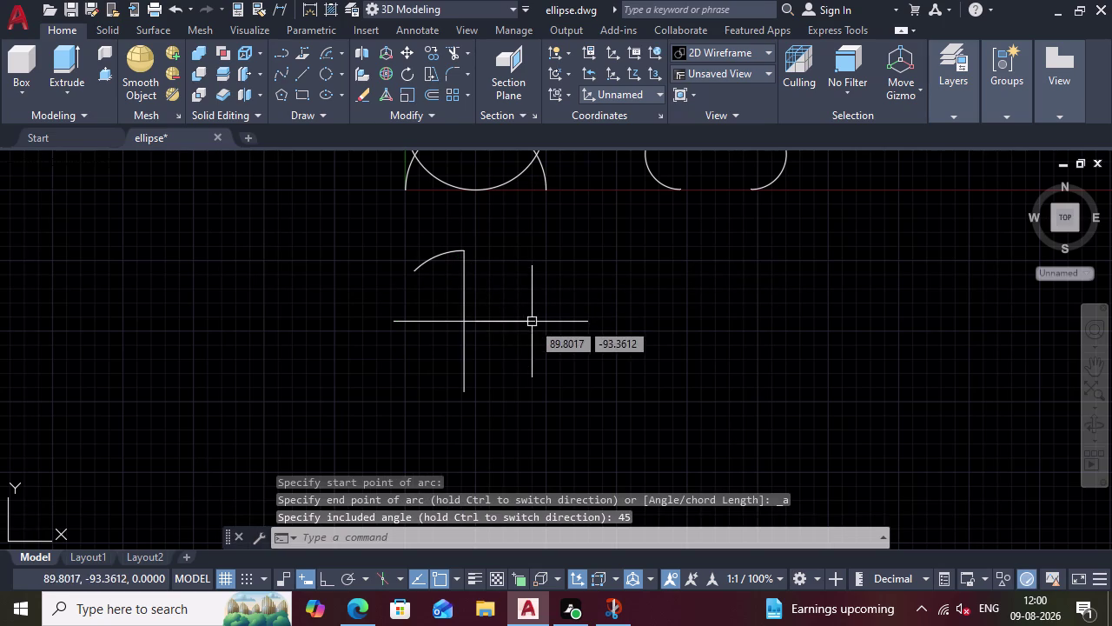
click(332, 48)
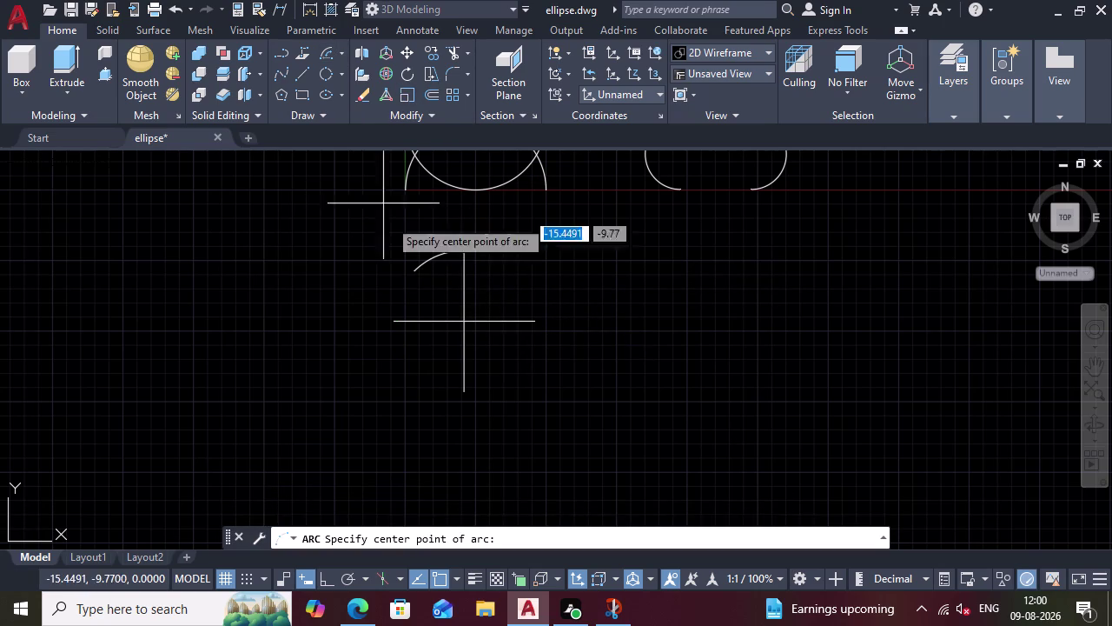
click(463, 320)
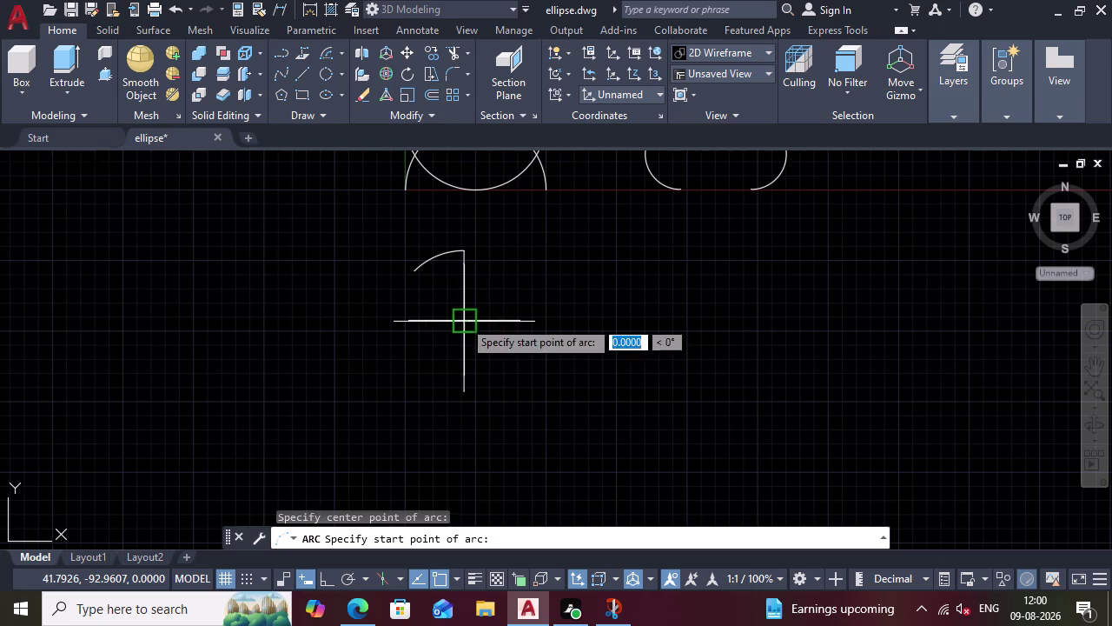
double_click(531, 314)
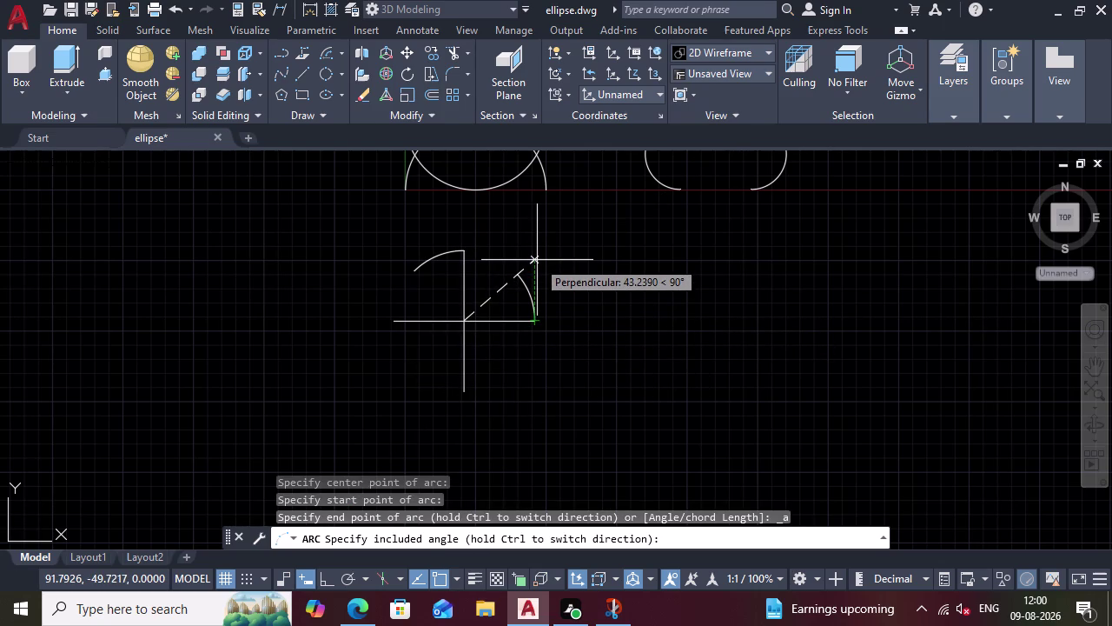
text(45)
key(Return)
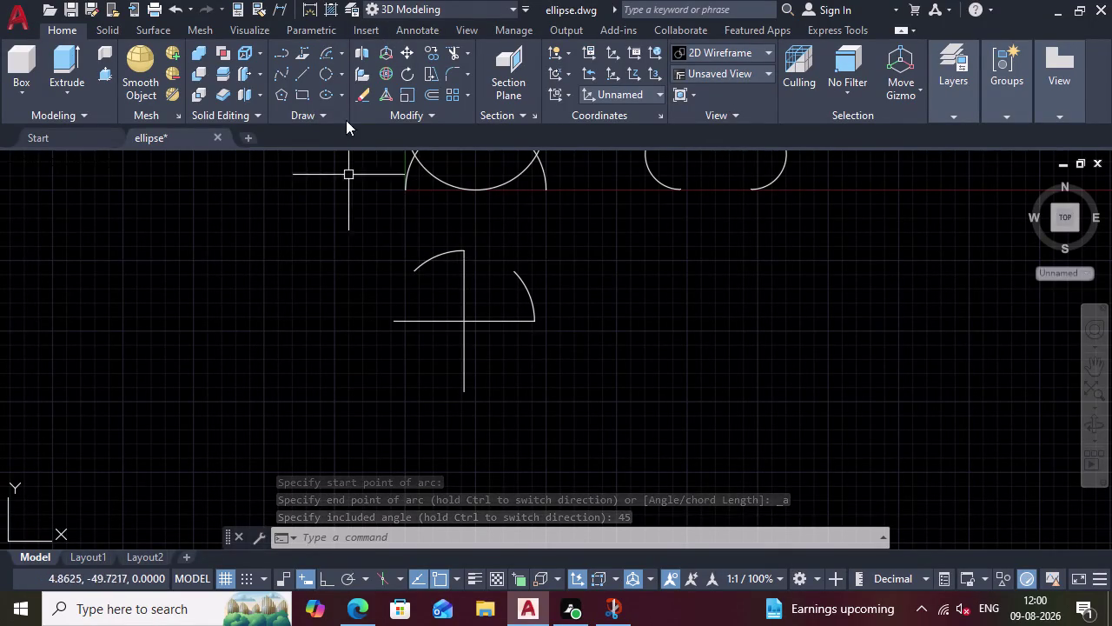
Draw 45° arcs from the horizontal line's left end and the vertical line's bottom.
click(326, 51)
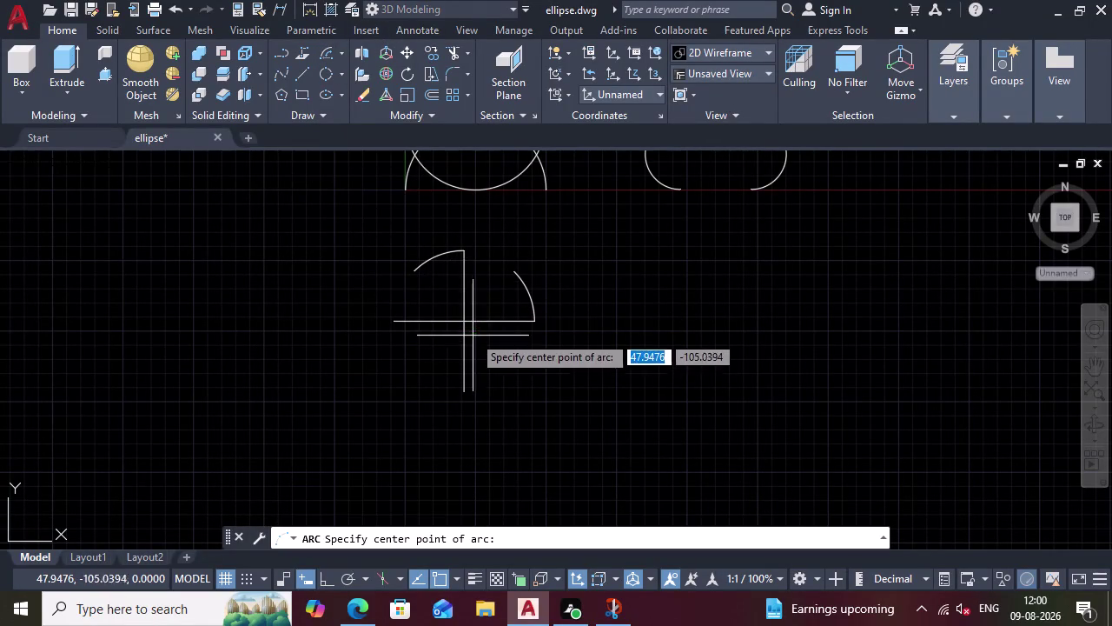
click(472, 328)
click(392, 321)
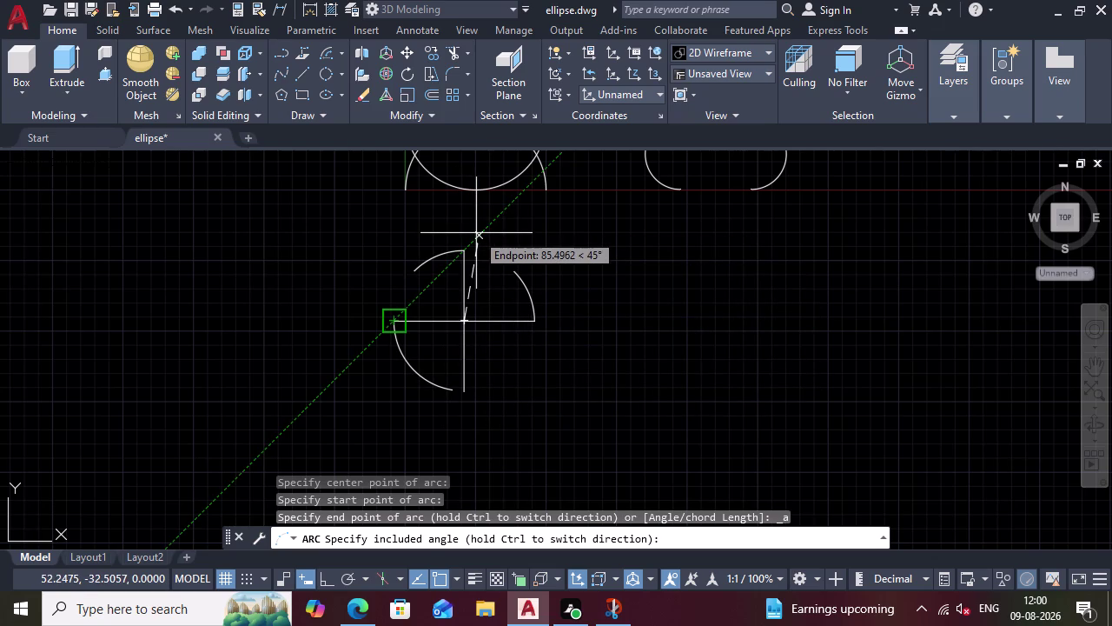
text(45)
key(Return)
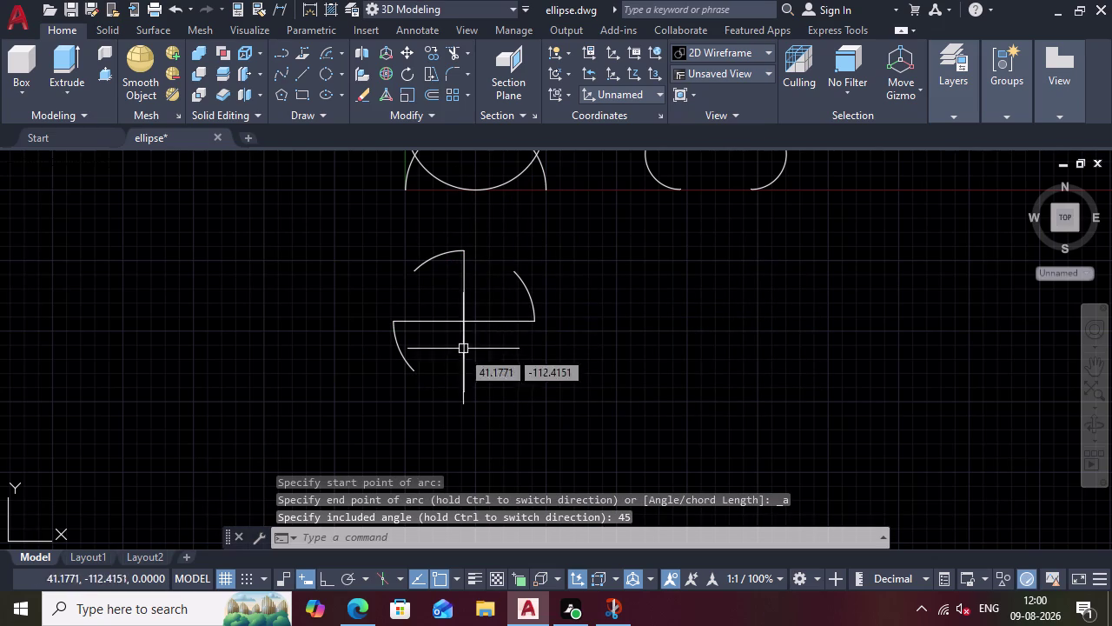
click(325, 50)
click(464, 325)
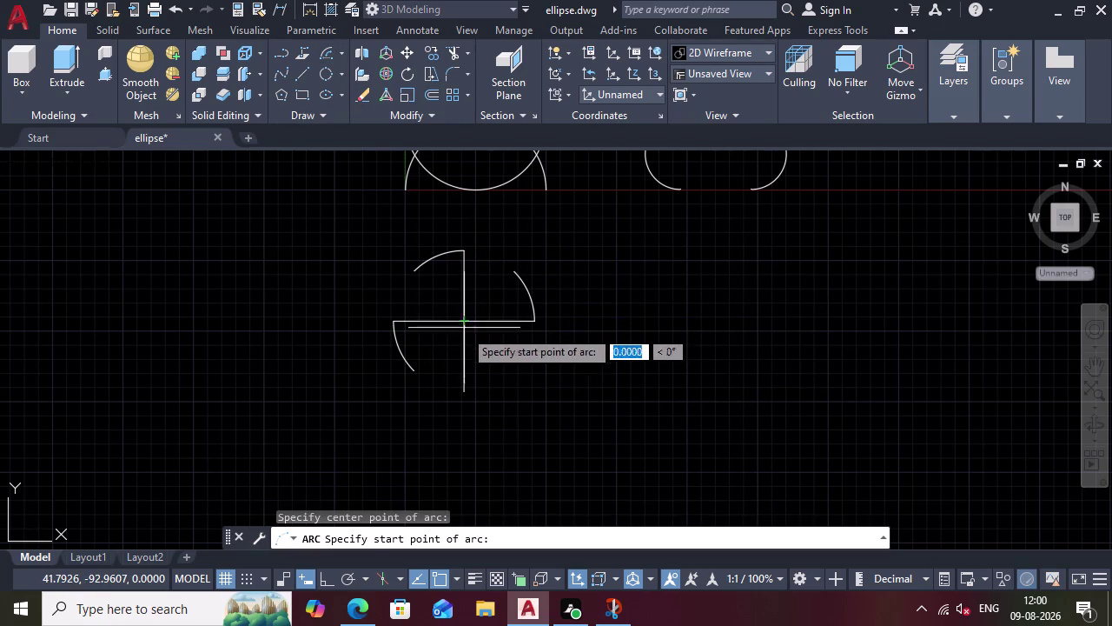
click(453, 392)
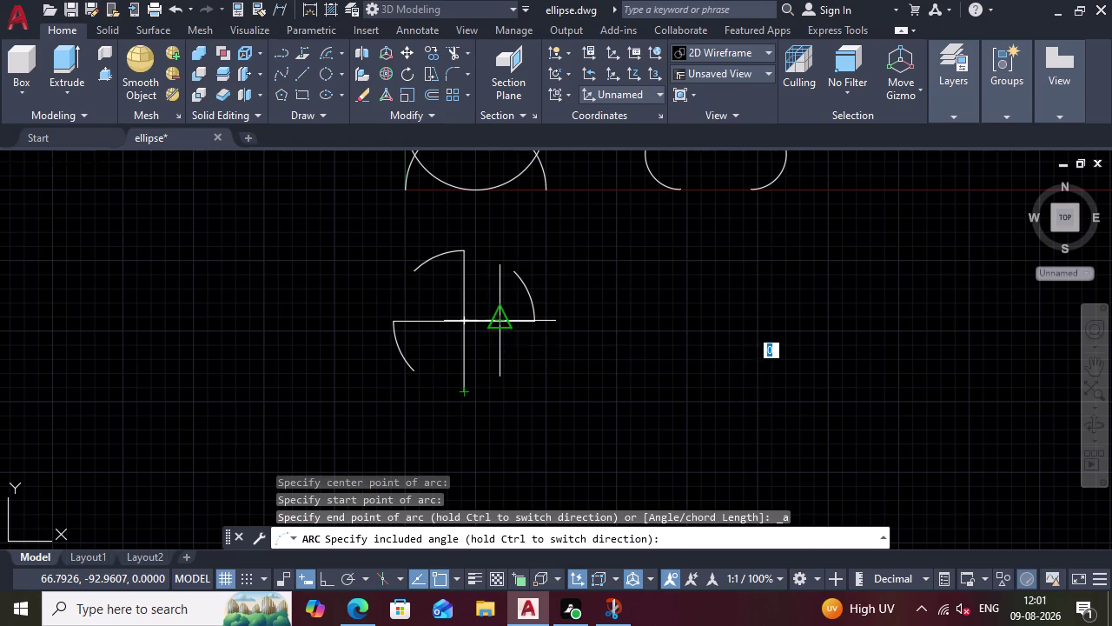
text(45)
key(Return)
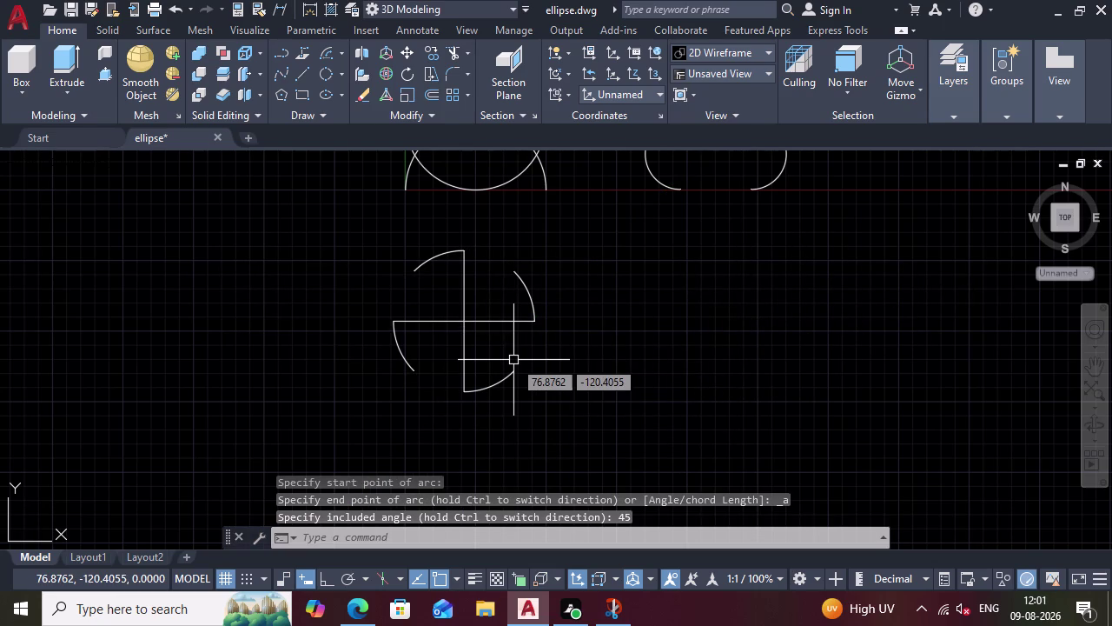
key(Escape)
Delete the vertical and horizontal construction lines, leaving only the four arcs.
click(469, 355)
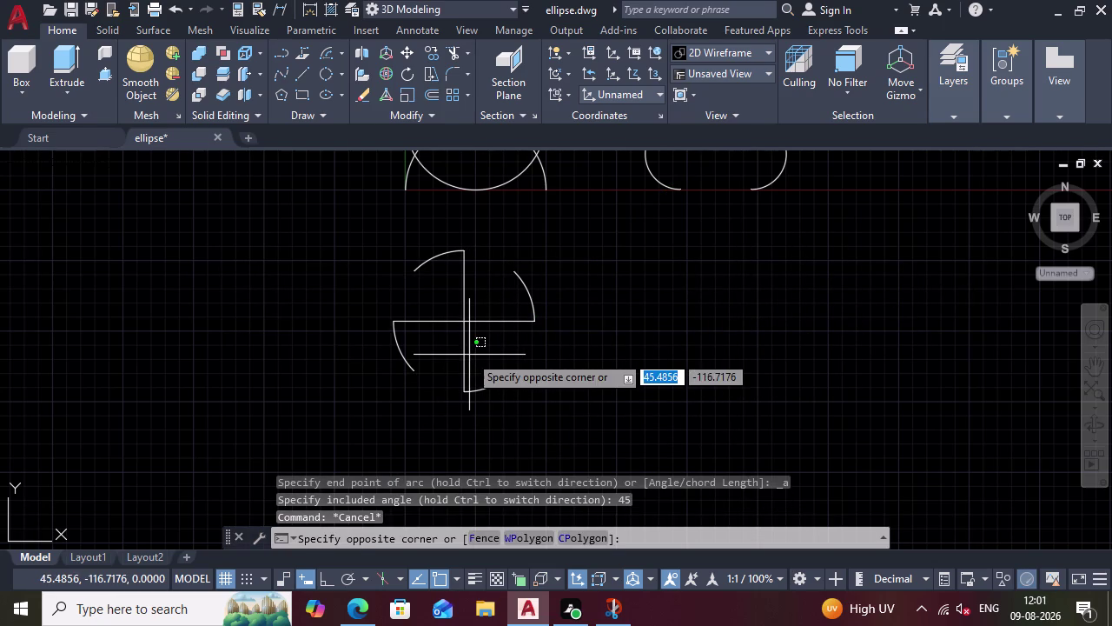
key(Escape)
click(462, 349)
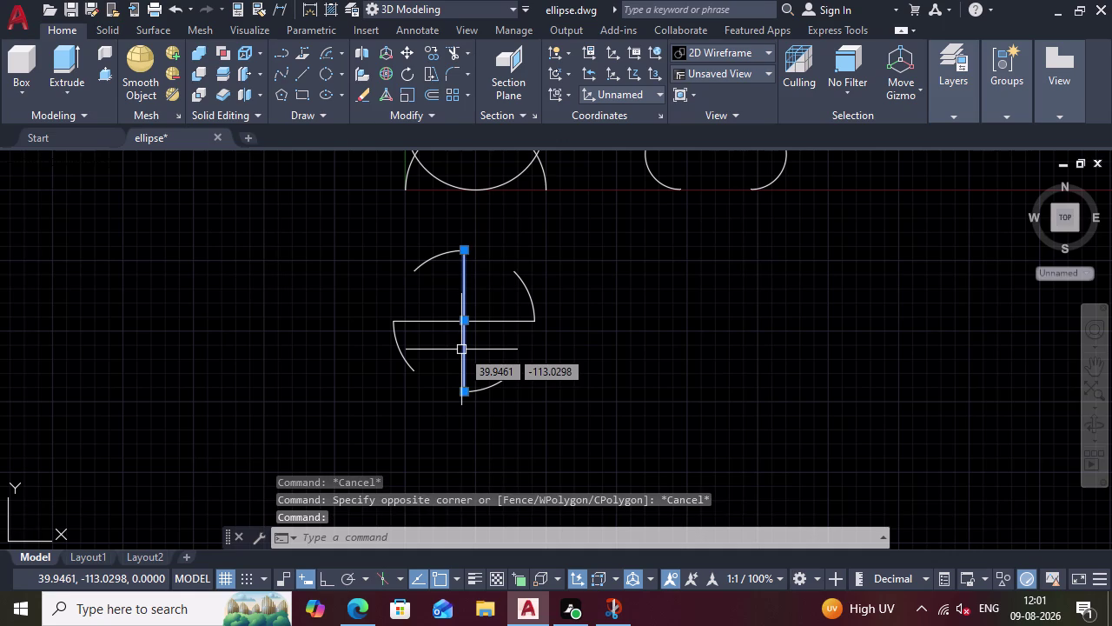
key(Delete)
click(478, 322)
key(Delete)
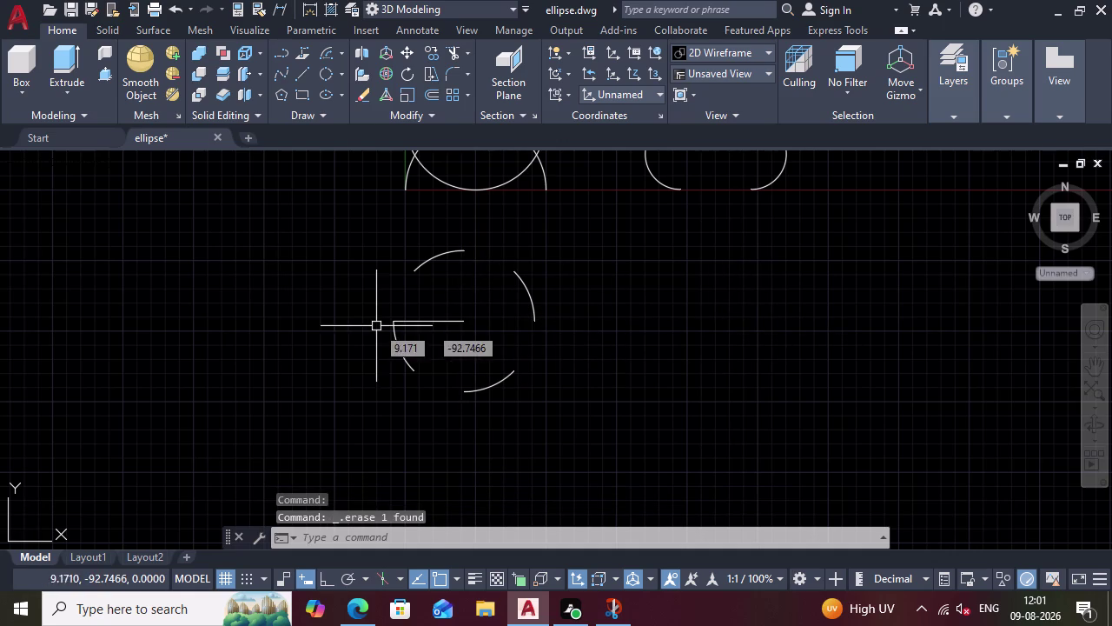
click(435, 323)
key(Delete)
scroll(down, 3)
scroll(up, 3)
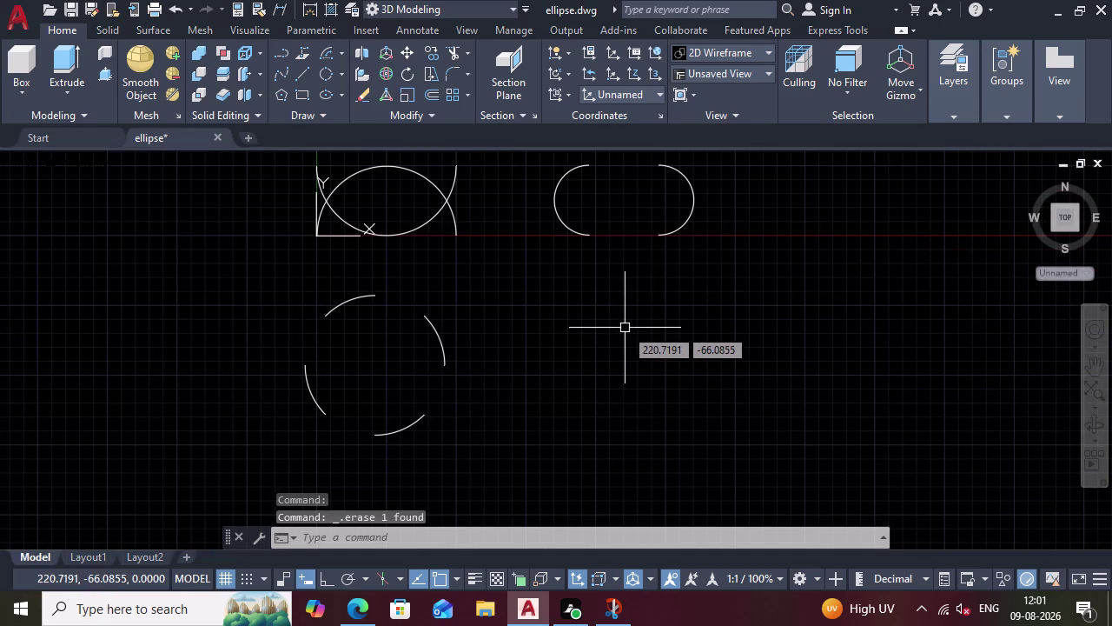
scroll(down, 3)
scroll(up, 3)
key(l)
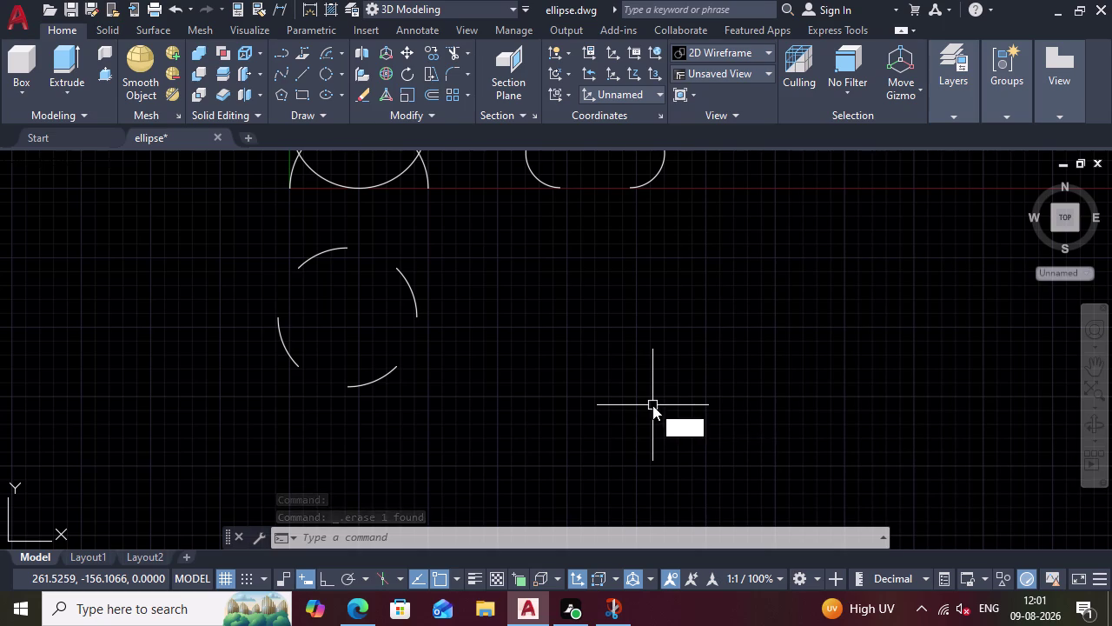
key(Return)
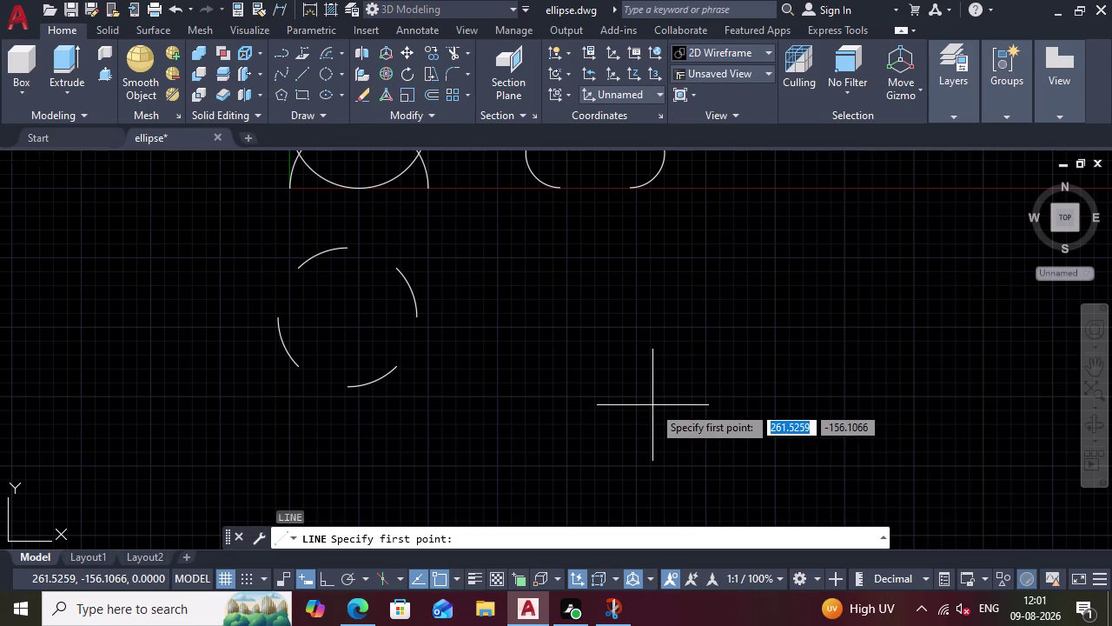
Draw the new figure's 90-unit horizontal base line at 0 degrees.
click(572, 370)
text(90)
key(Tab)
key(0)
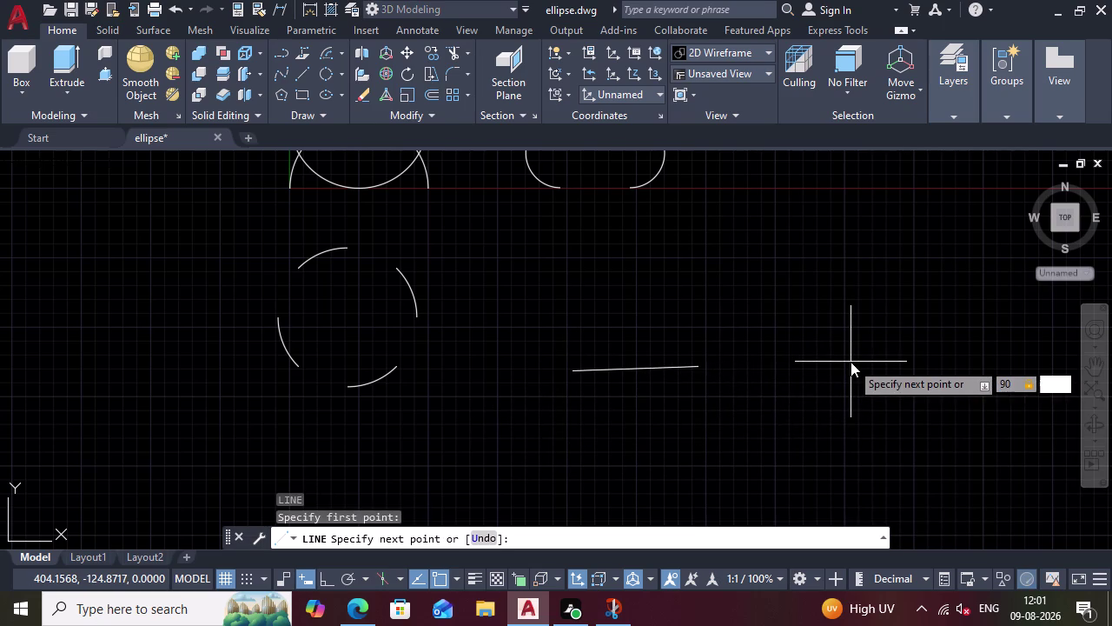
key(Return)
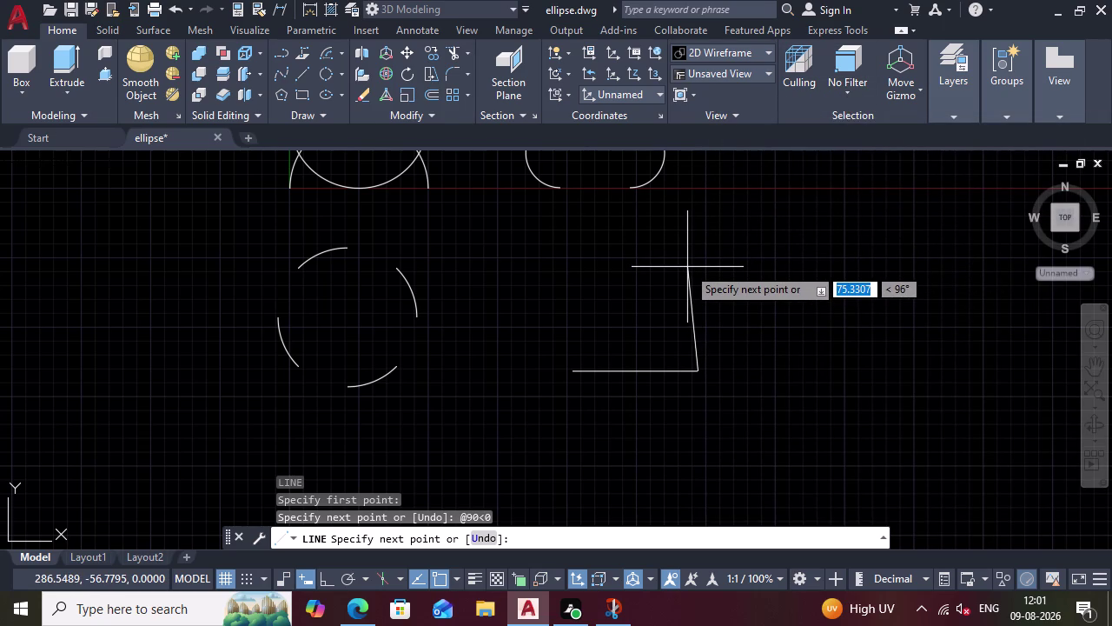
Add a 70-unit vertical side rising at 90 degrees from the base's right end.
text(50)
key(Tab)
key(9)
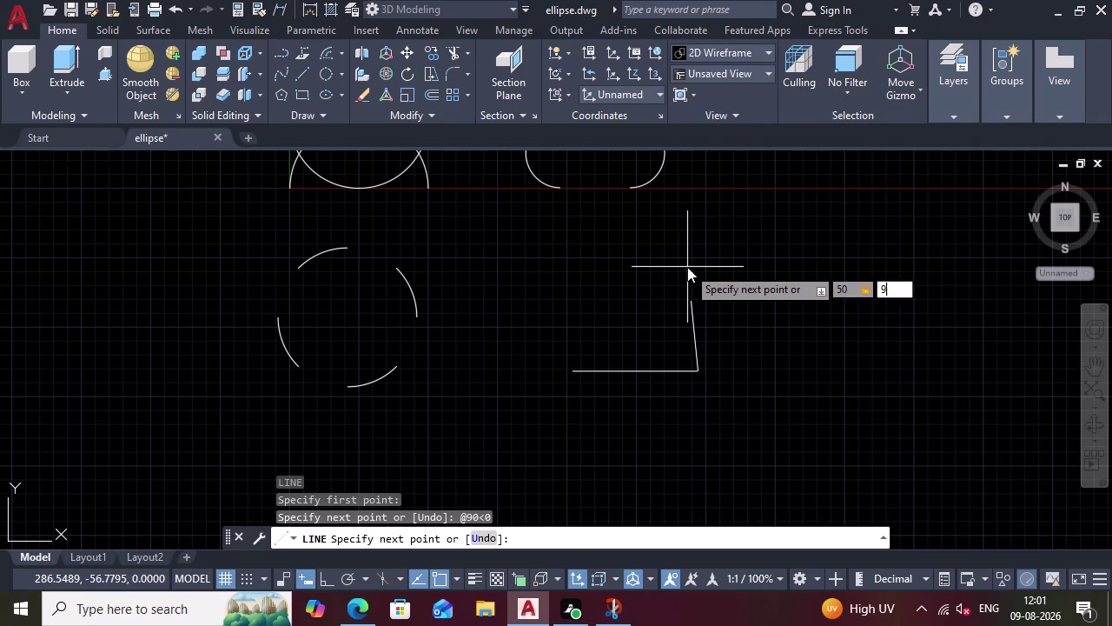
key(Tab)
text(7)
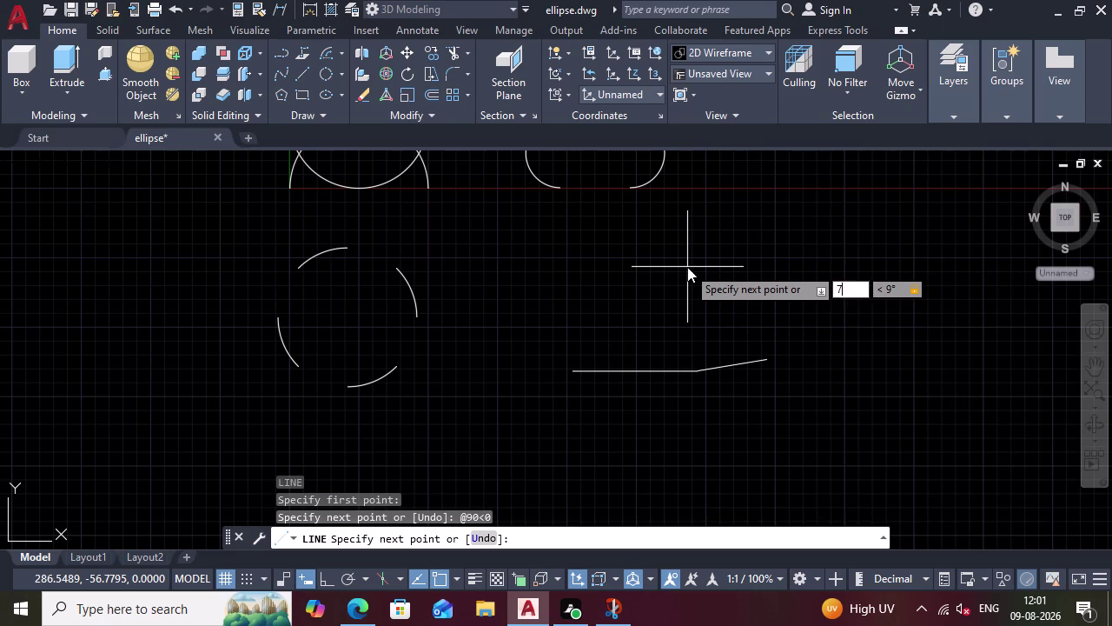
text(0)
key(Tab)
text(90)
key(Return)
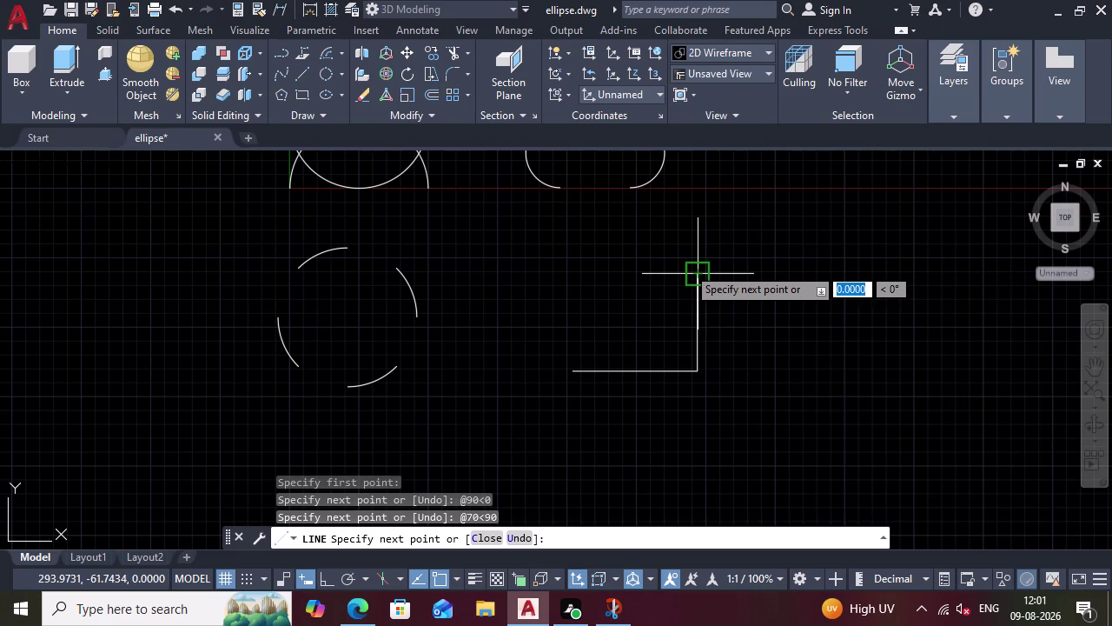
key(Escape)
Draw the left side down to the base from 70 units above its left end.
key(Return)
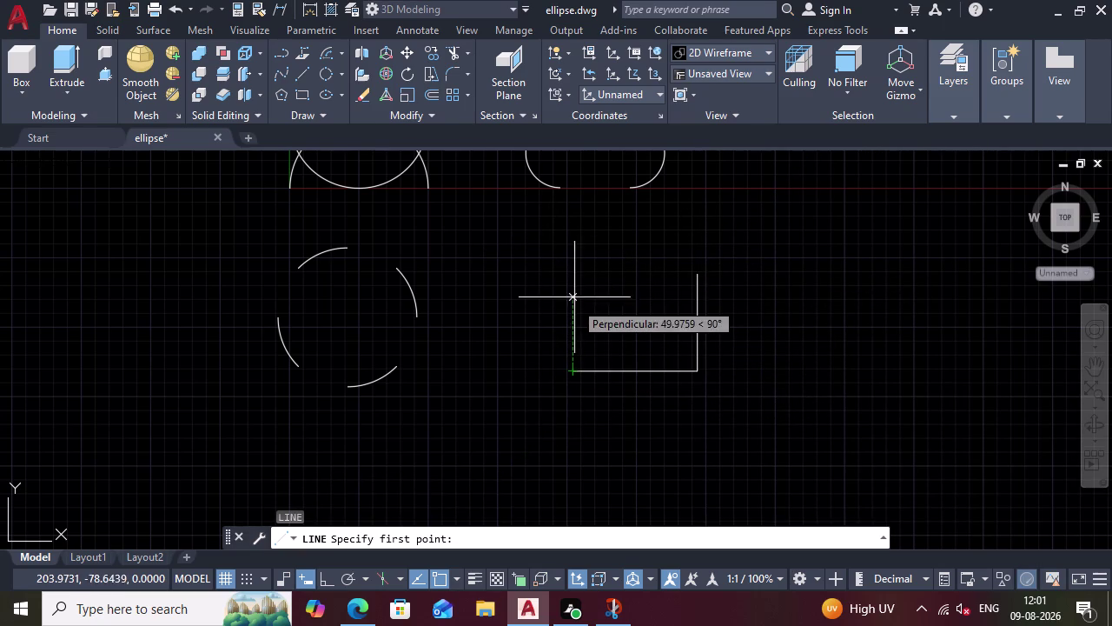
text(7)
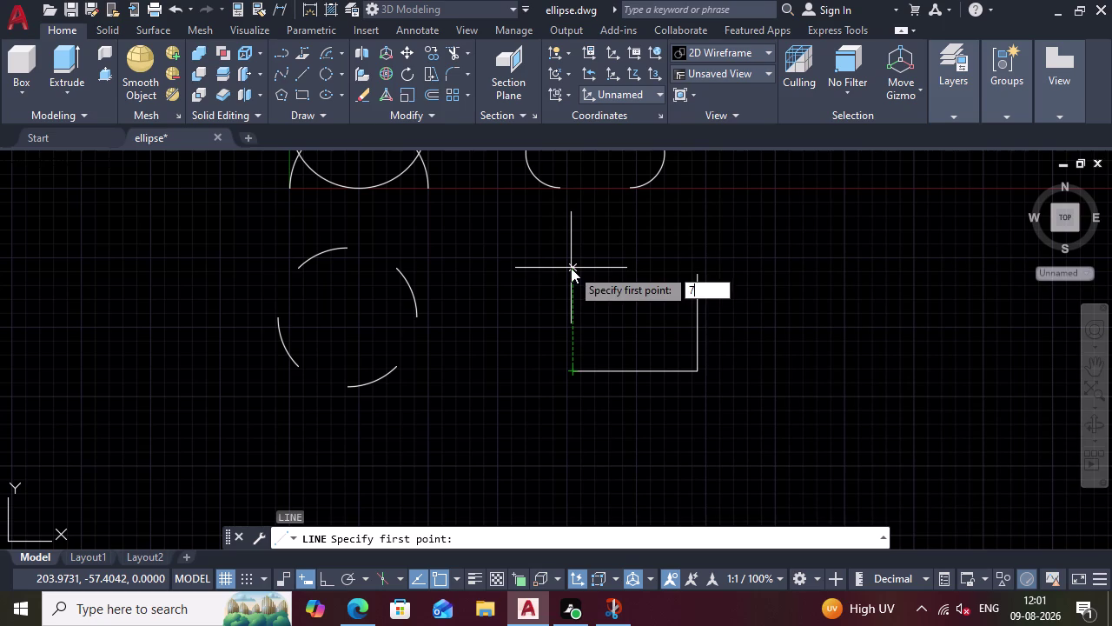
text(0)
key(Return)
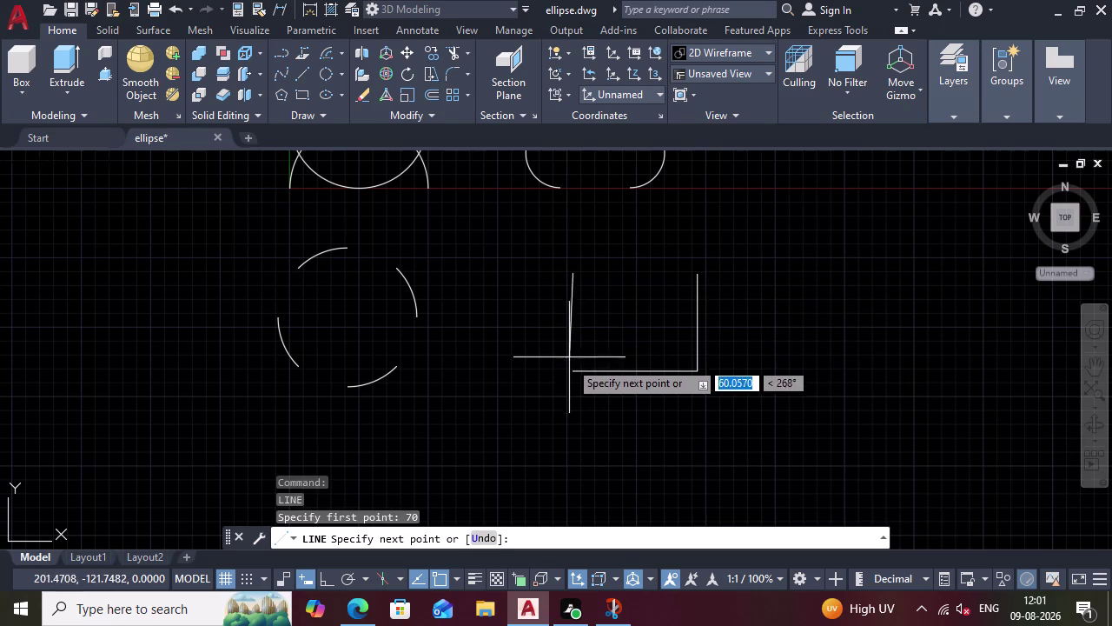
click(563, 375)
key(Escape)
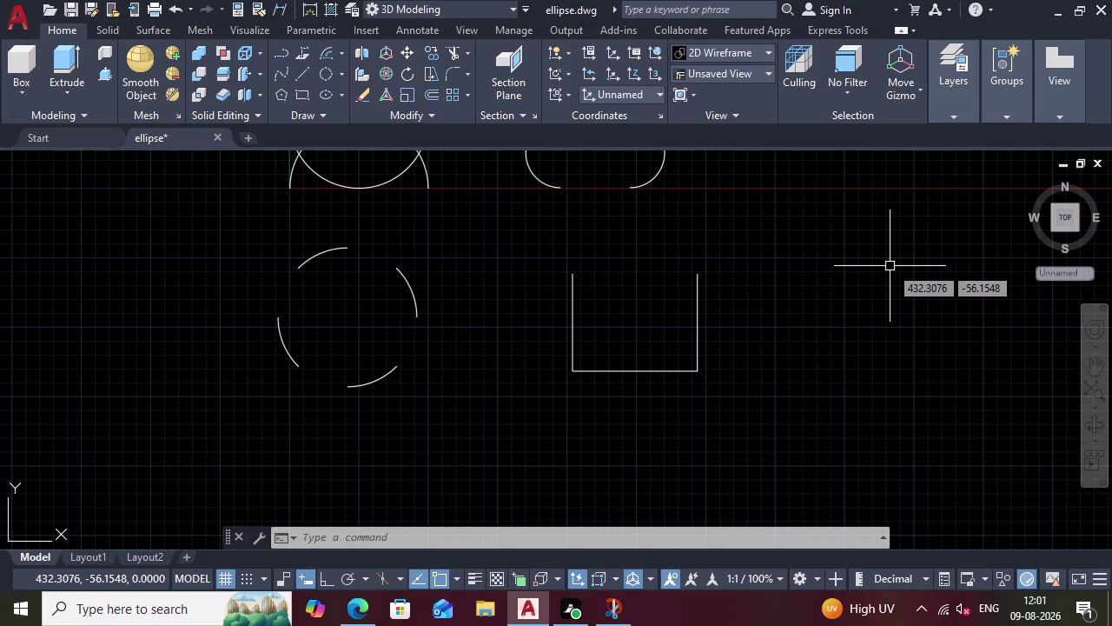
key(l)
key(Return)
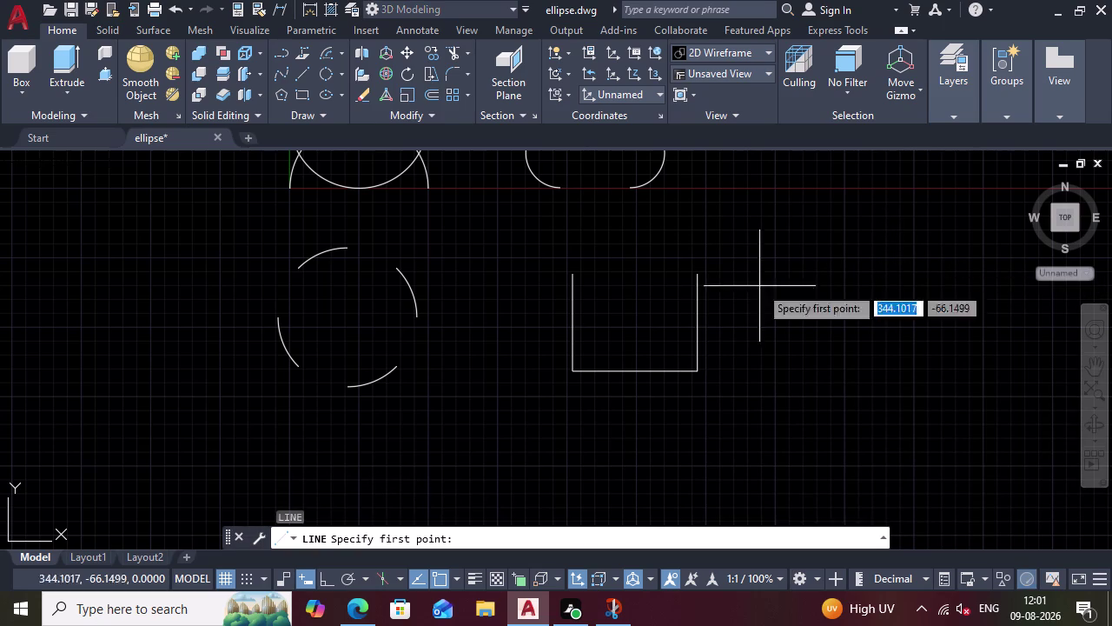
Draw a 130-unit line straight up from the base edge's midpoint.
click(638, 381)
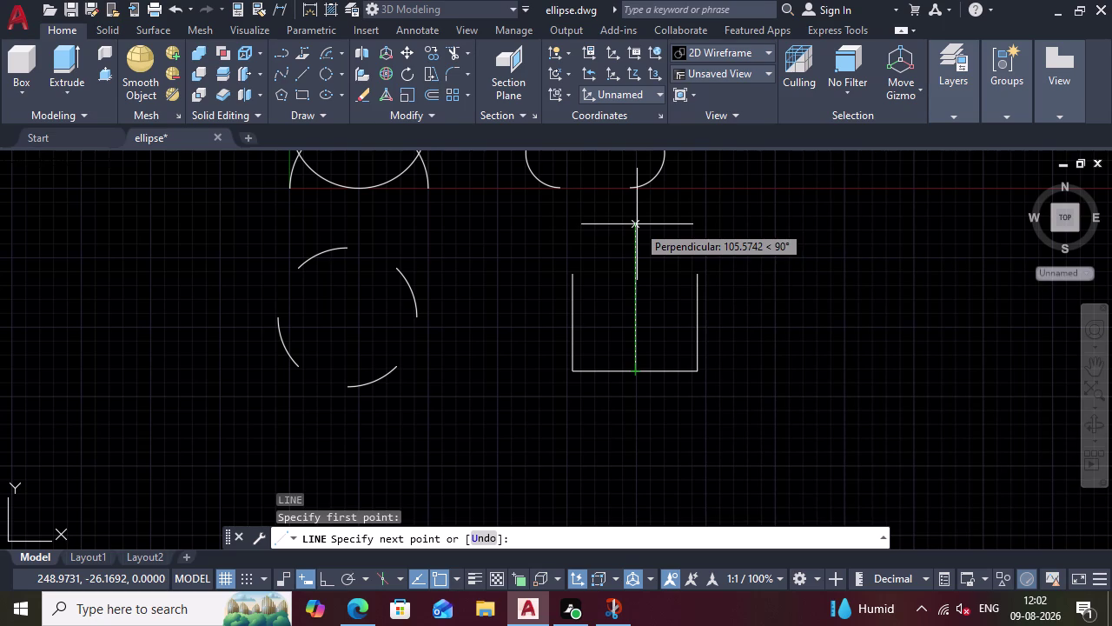
text(130)
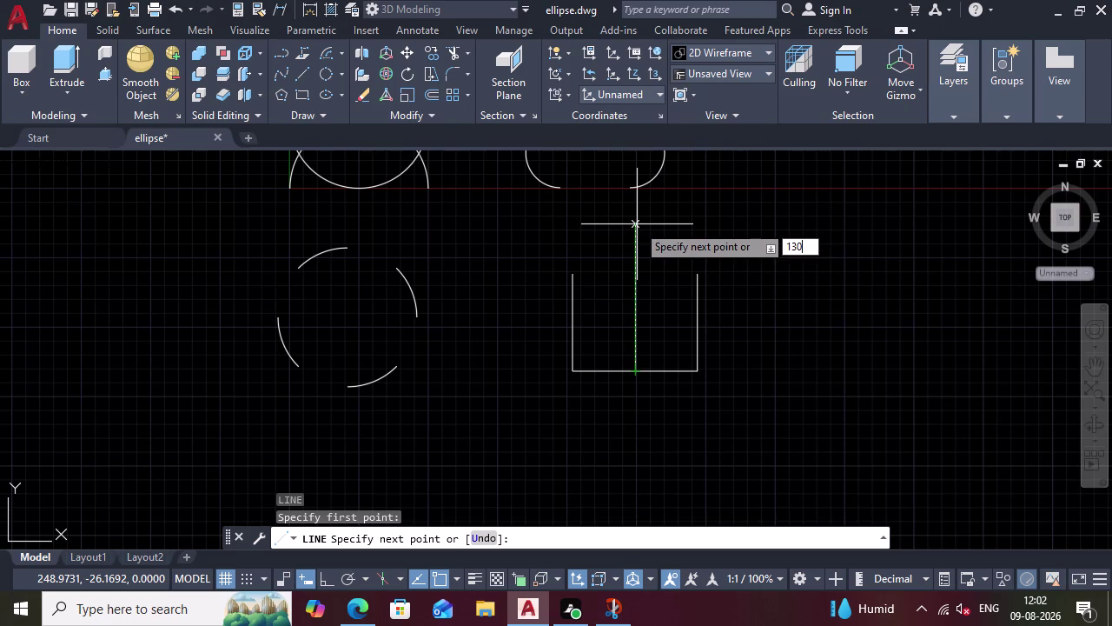
key(Return)
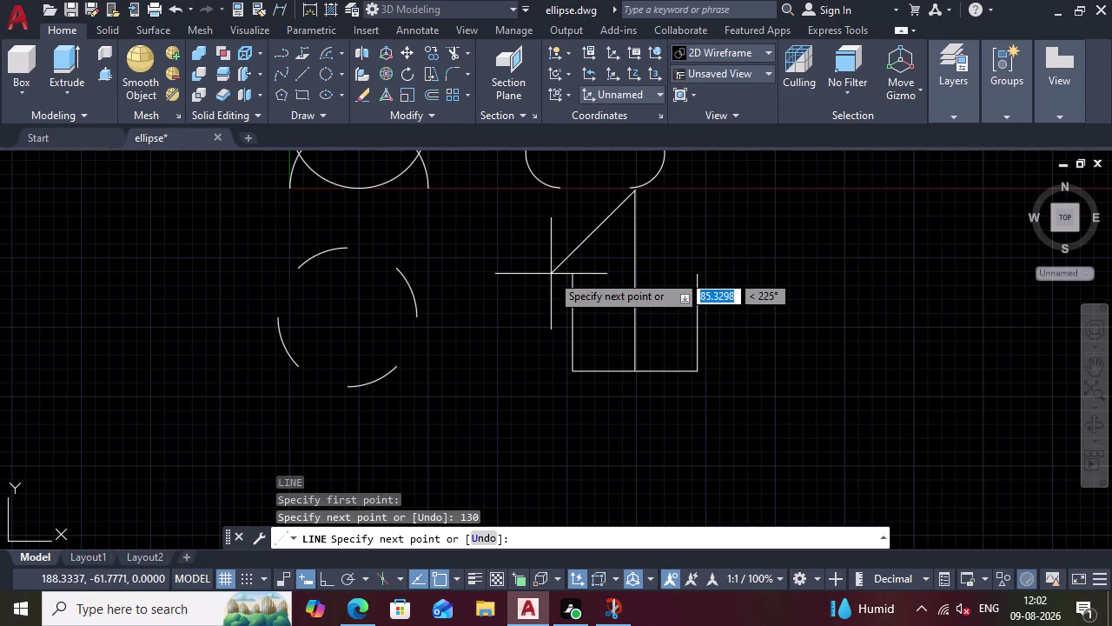
key(Escape)
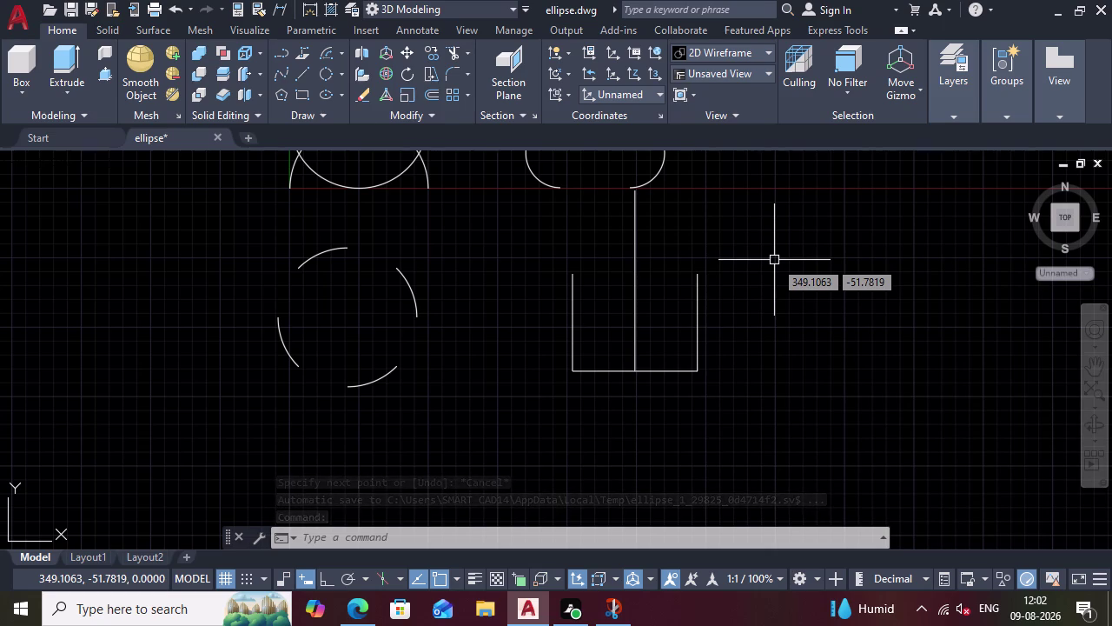
Draw the top edge joining the outline's top-left and top-right corners.
key(l)
key(Return)
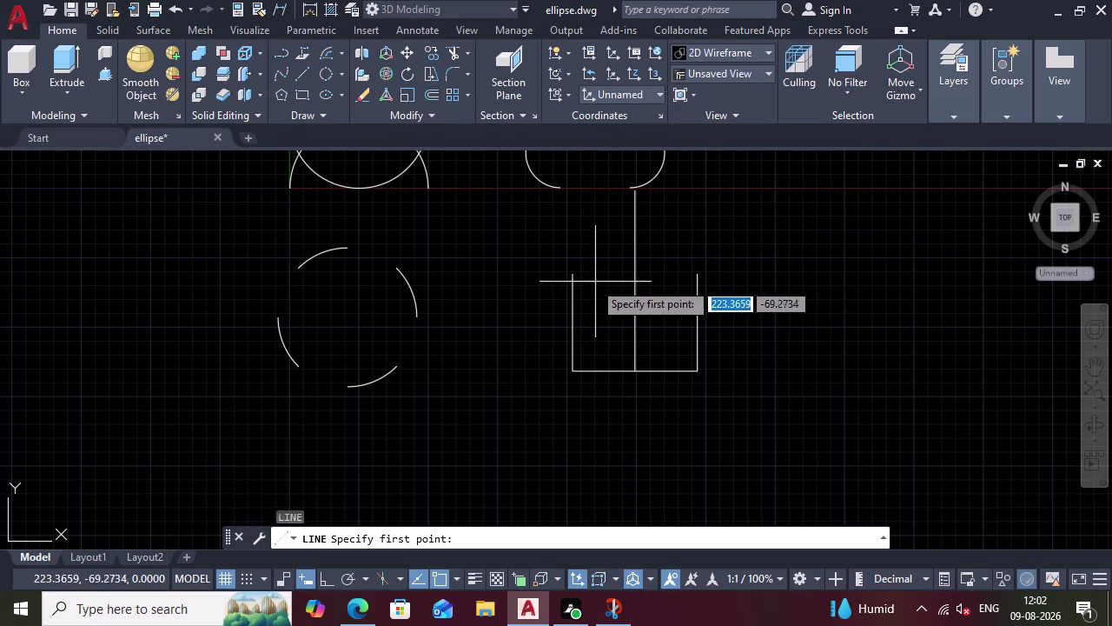
click(581, 277)
click(704, 272)
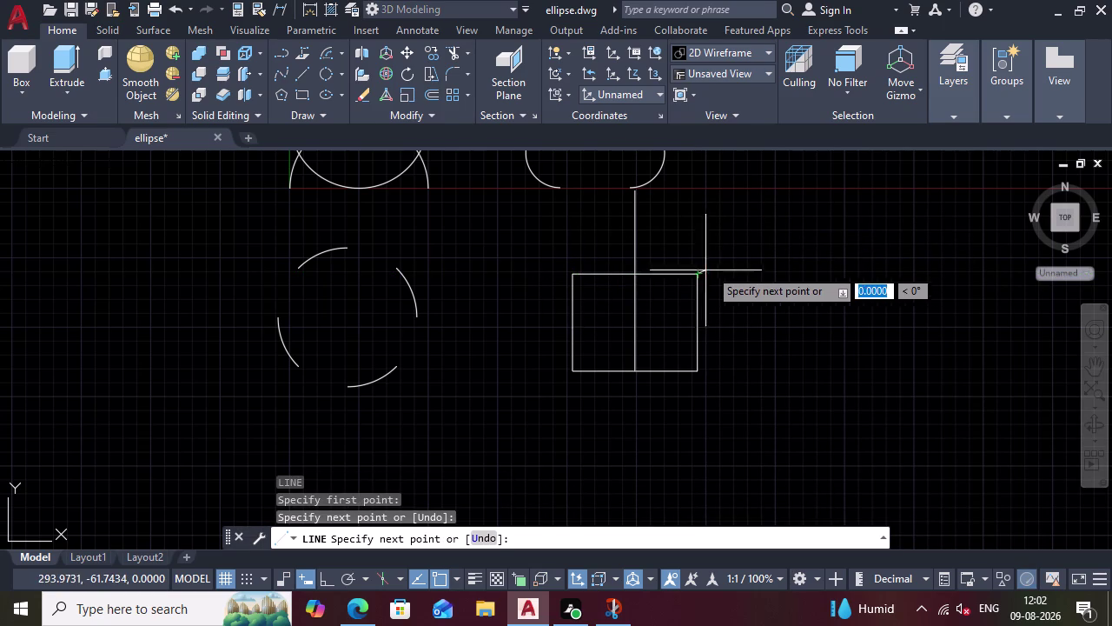
key(Escape)
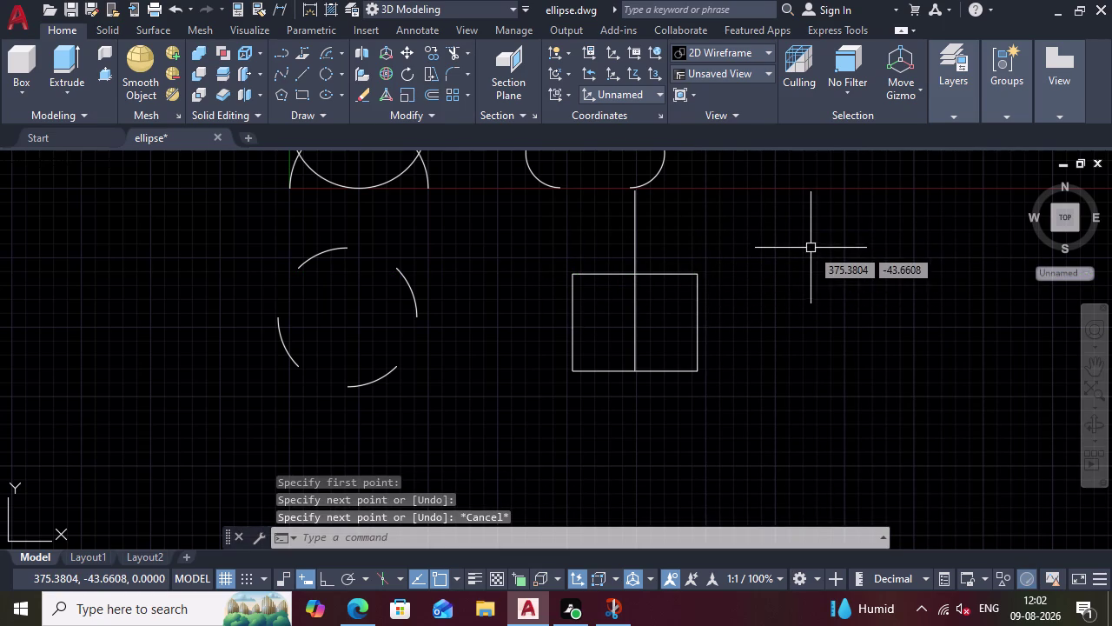
Start a 30-unit line on the outline's left side, then cancel it.
key(l)
key(Return)
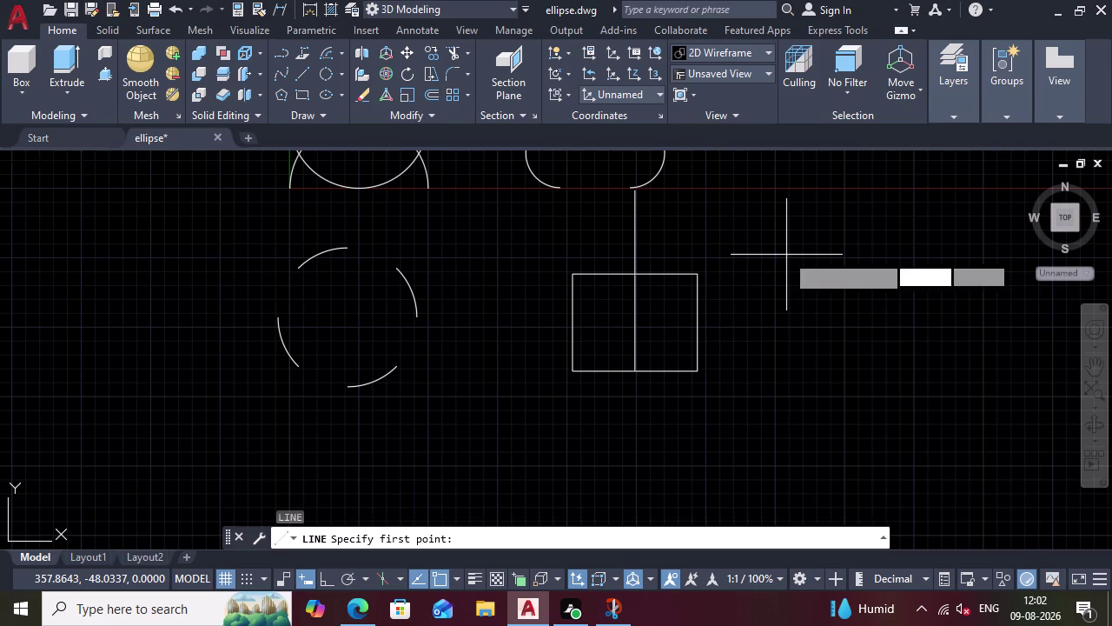
click(580, 376)
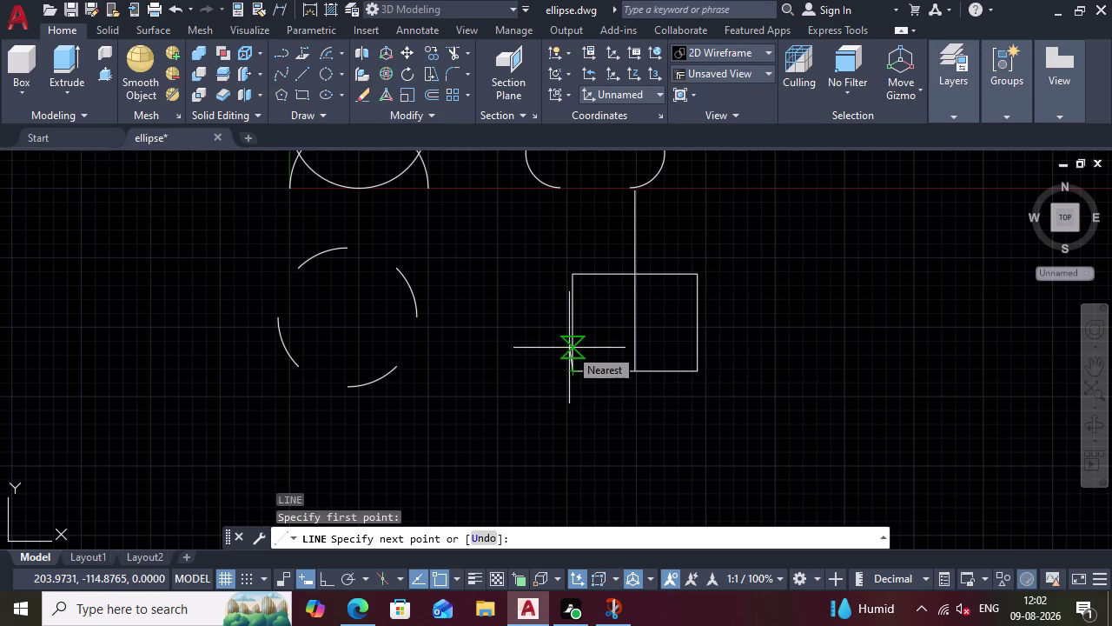
key(3)
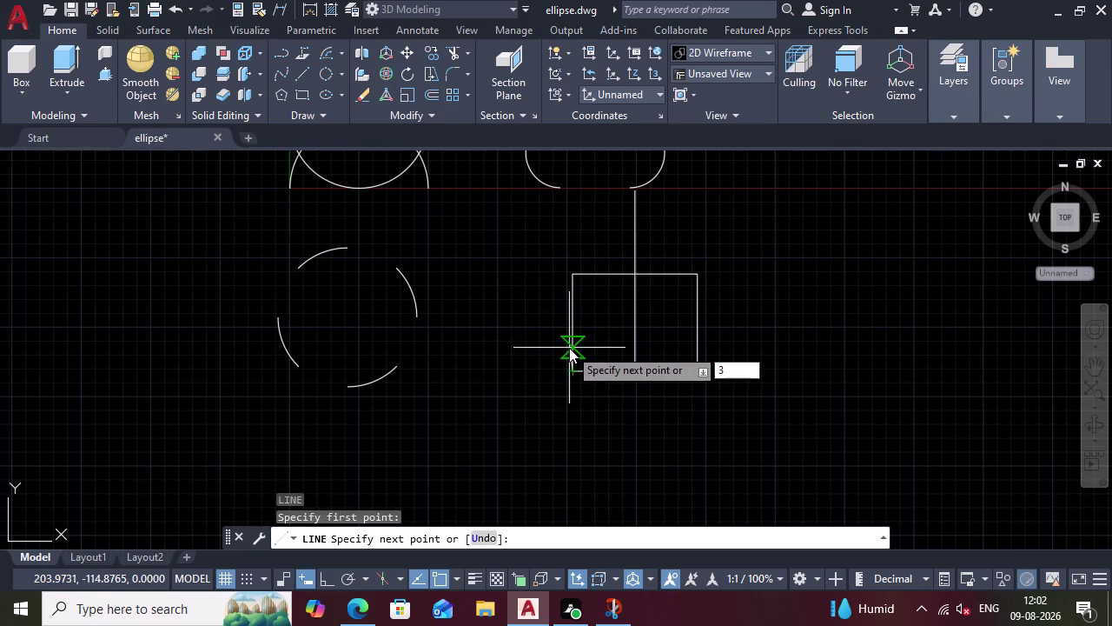
key(0)
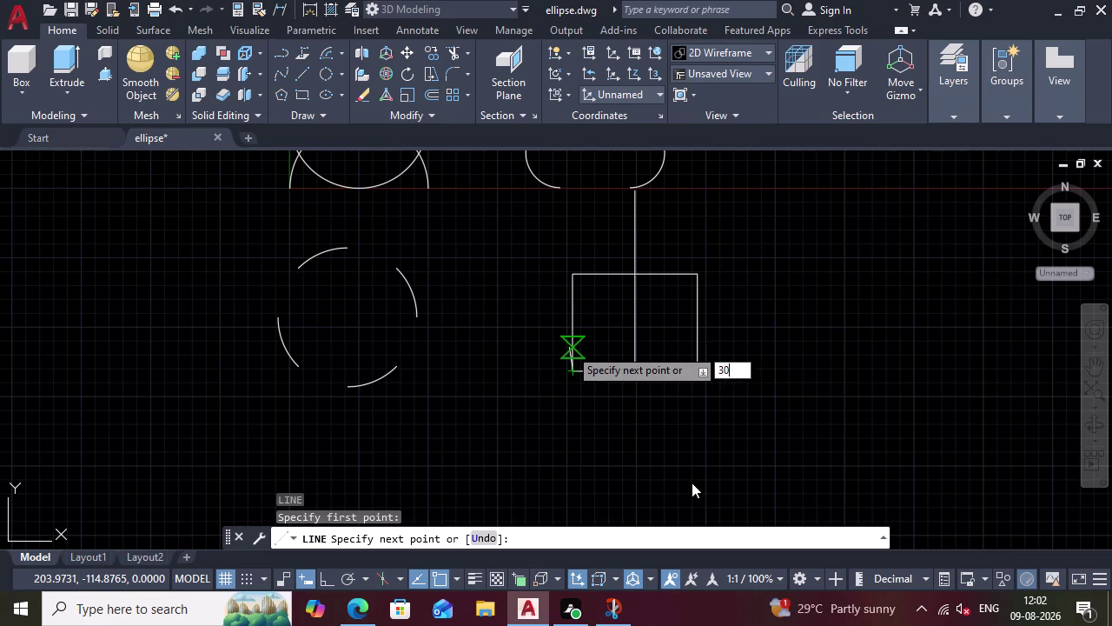
key(Return)
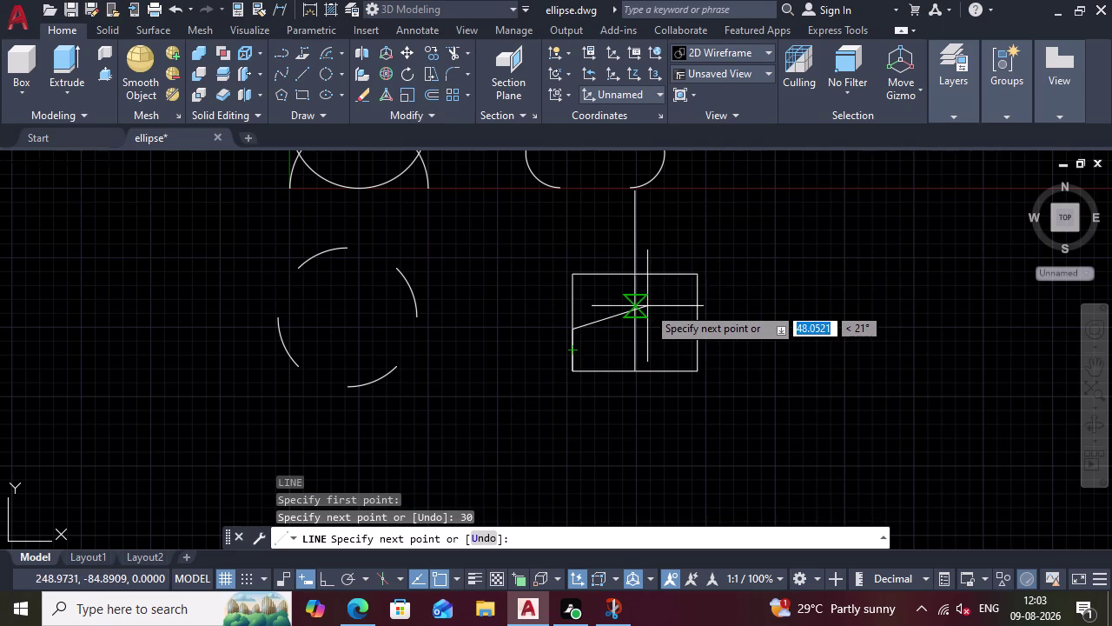
key(Escape)
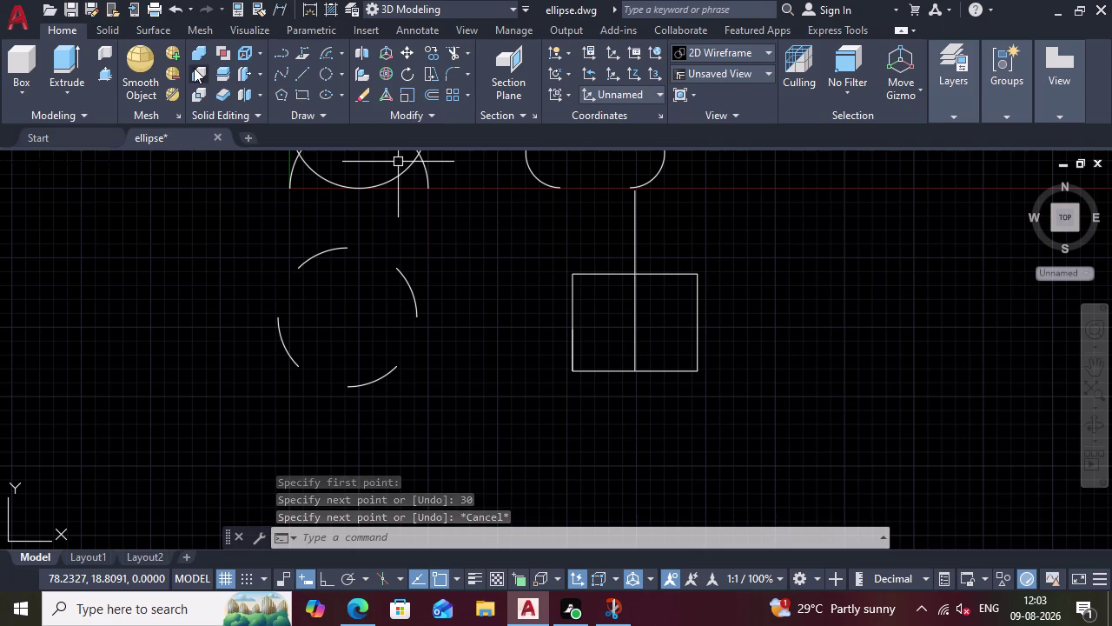
click(812, 410)
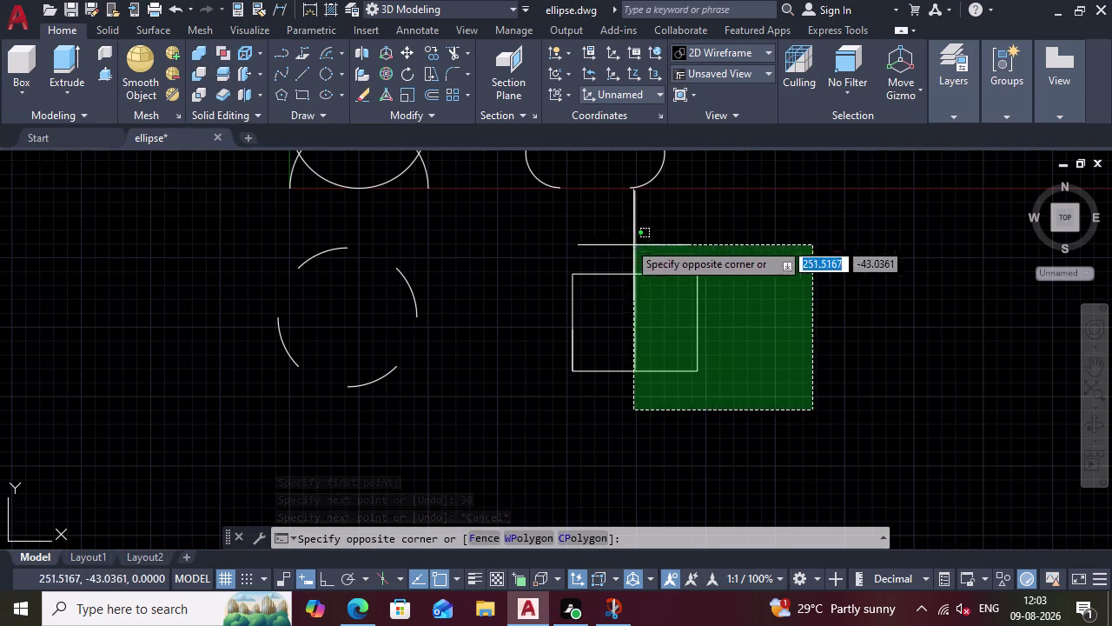
Erase the split rectangle and its centre line, then zoom out.
click(519, 216)
key(Delete)
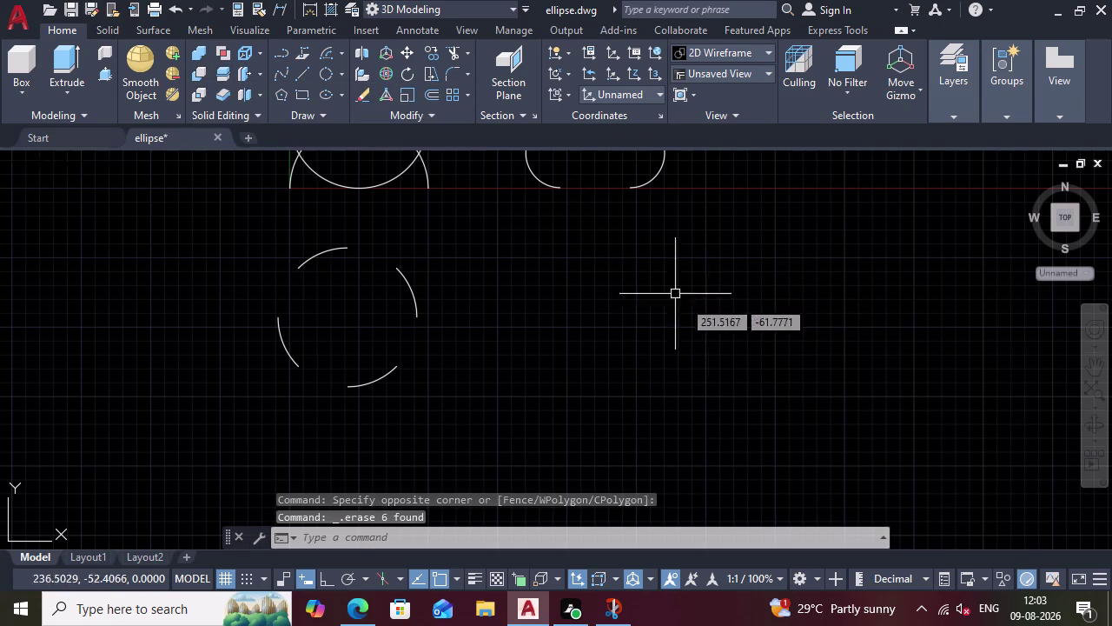
scroll(down, 3)
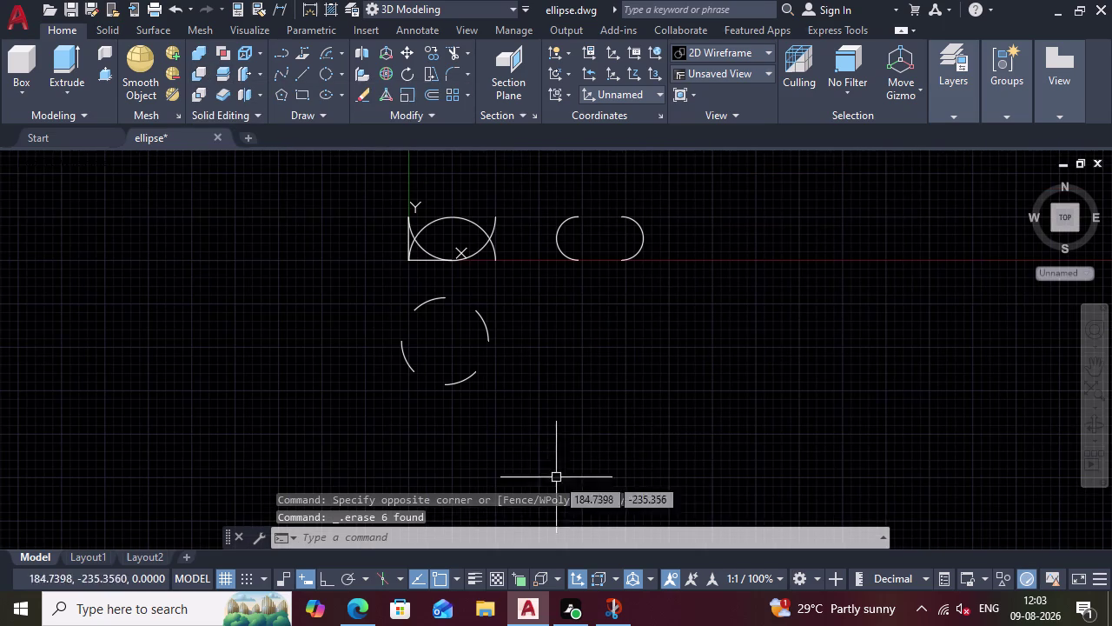
click(423, 538)
Start the new rectangle right of the broken circle with a 90-unit horizontal bottom edge.
key(l)
key(Return)
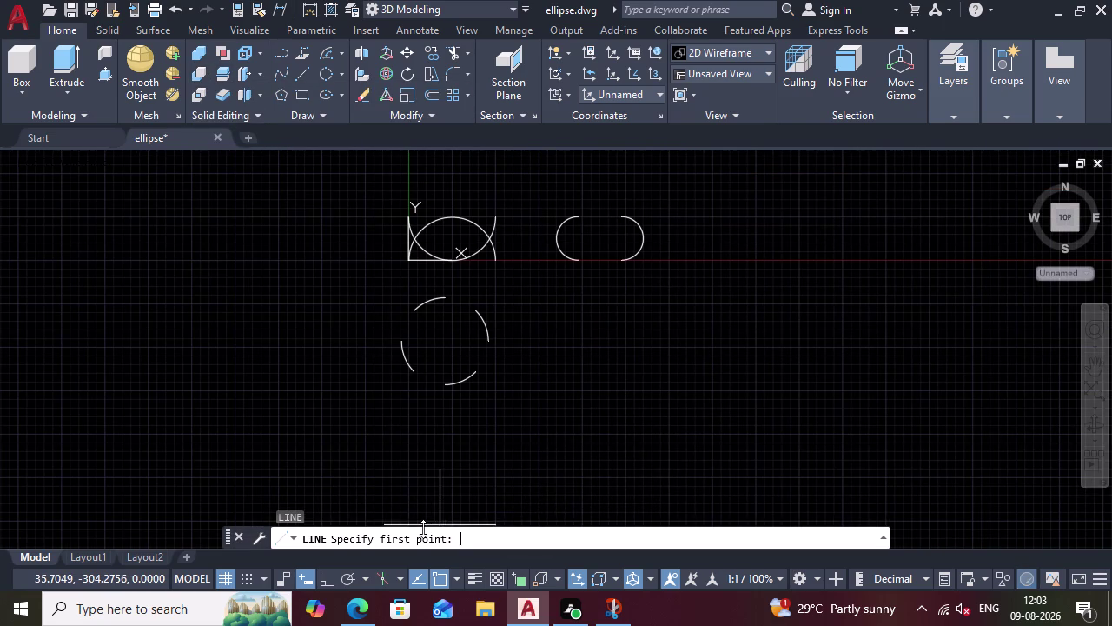
click(549, 398)
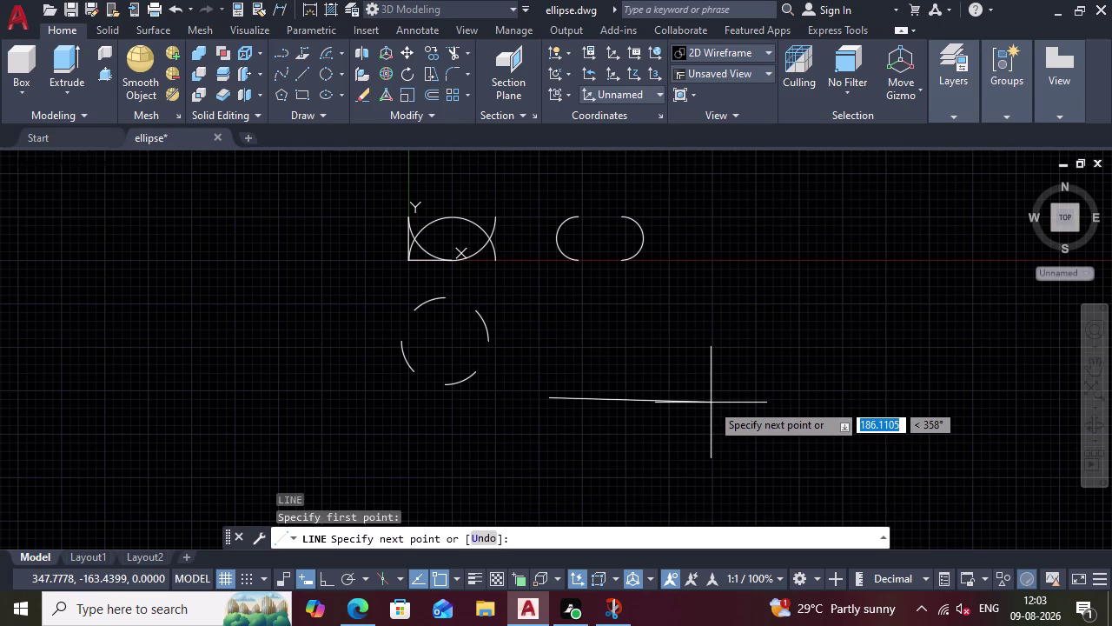
text(90)
key(Tab)
key(0)
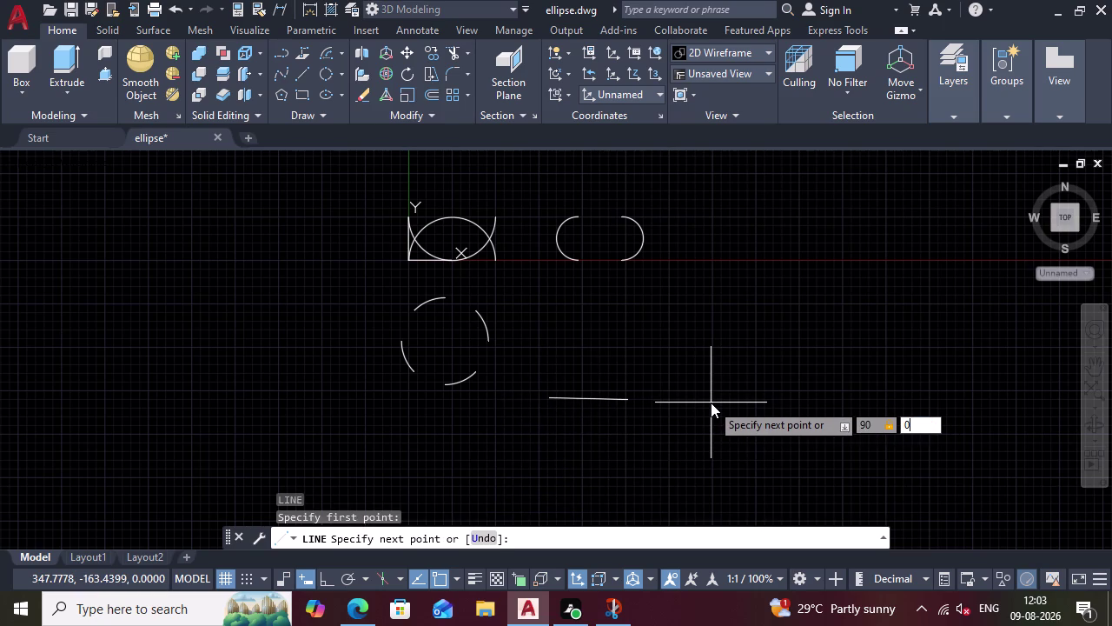
key(Return)
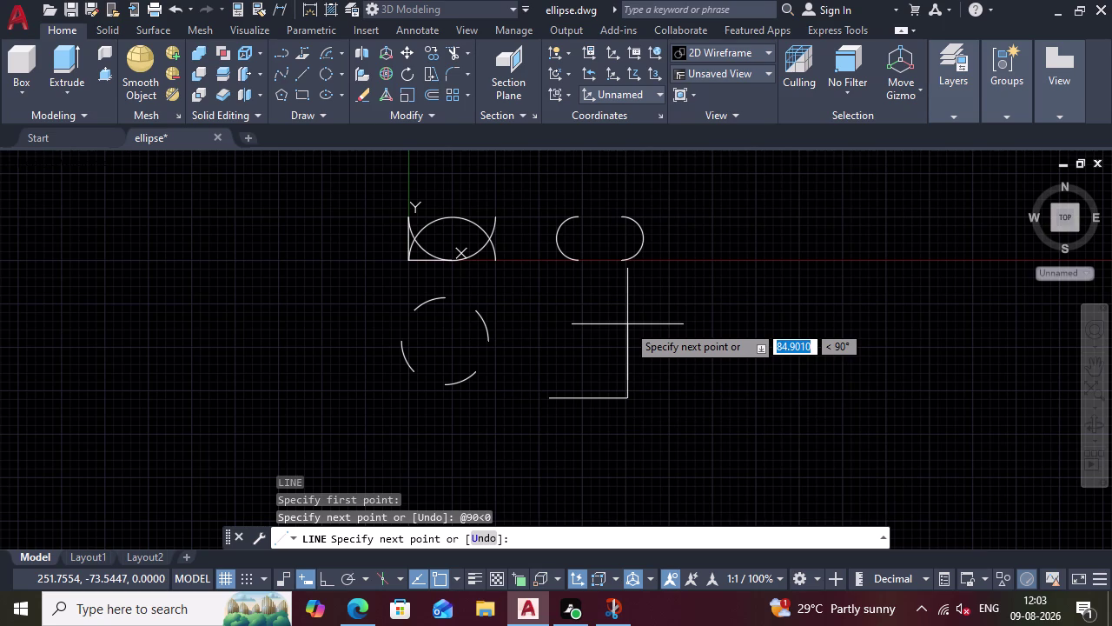
Add the 70-unit right edge and 90-unit top edge, closing back at the first corner.
text(70)
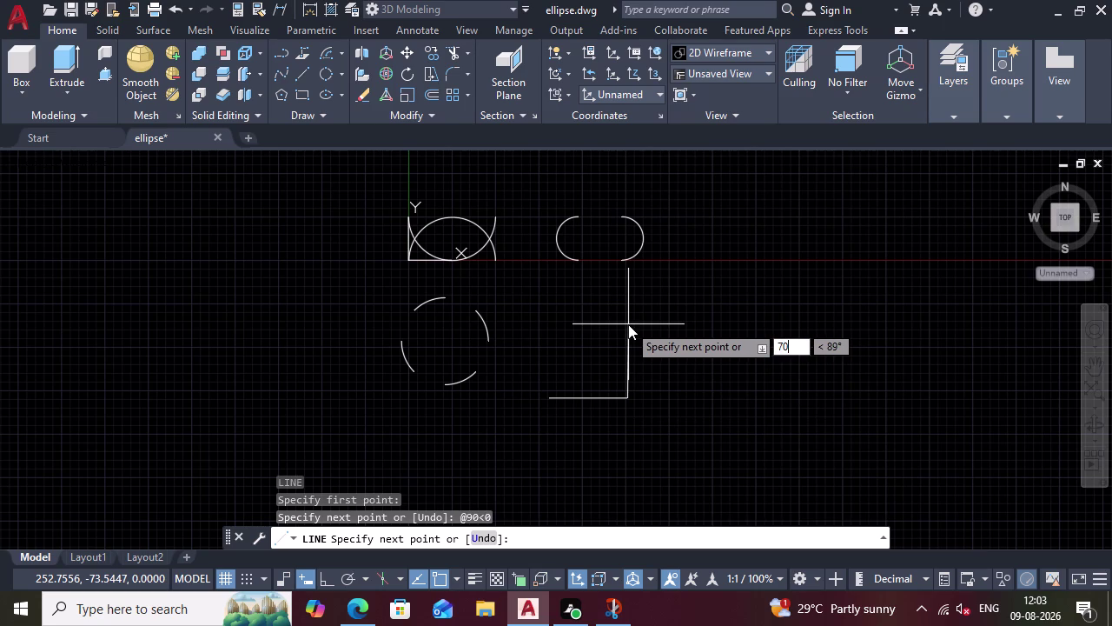
key(Tab)
text(90)
key(Return)
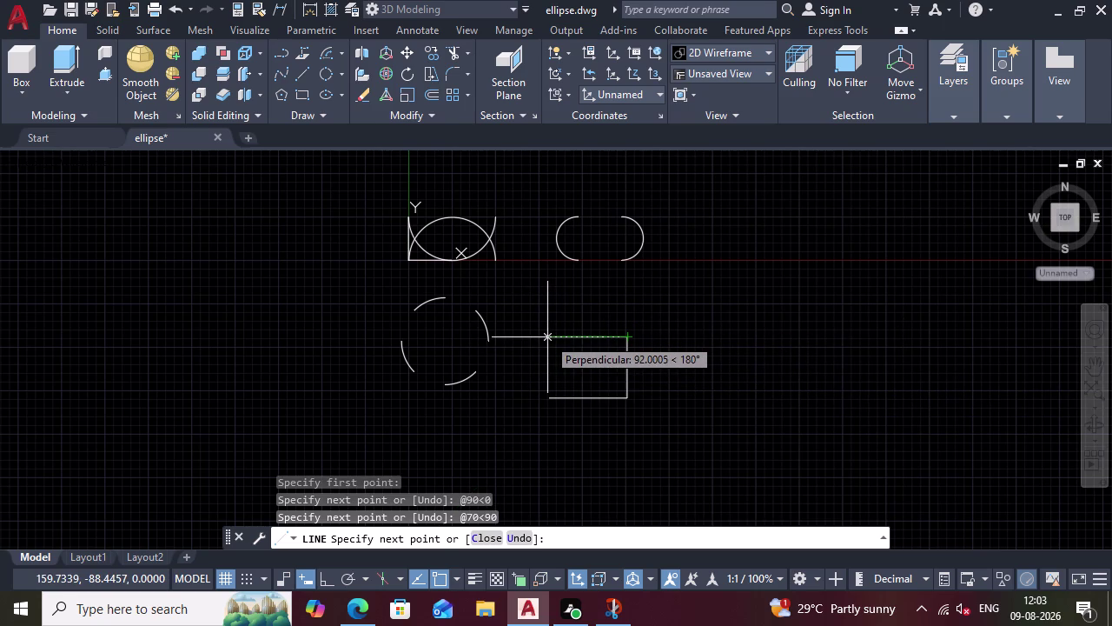
text(90)
key(Return)
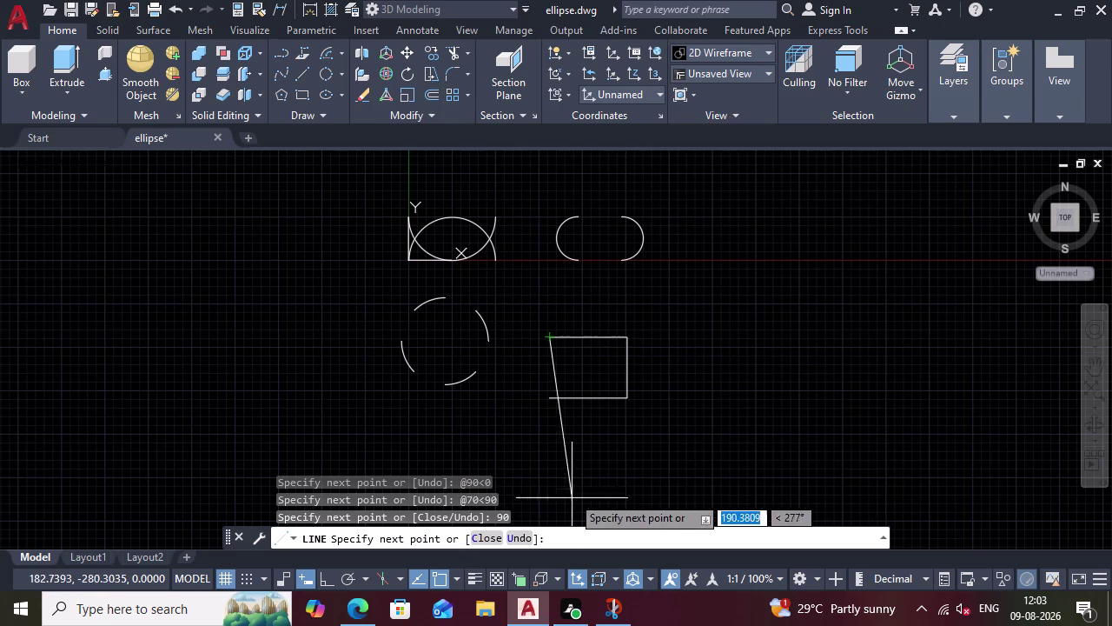
click(547, 400)
key(Escape)
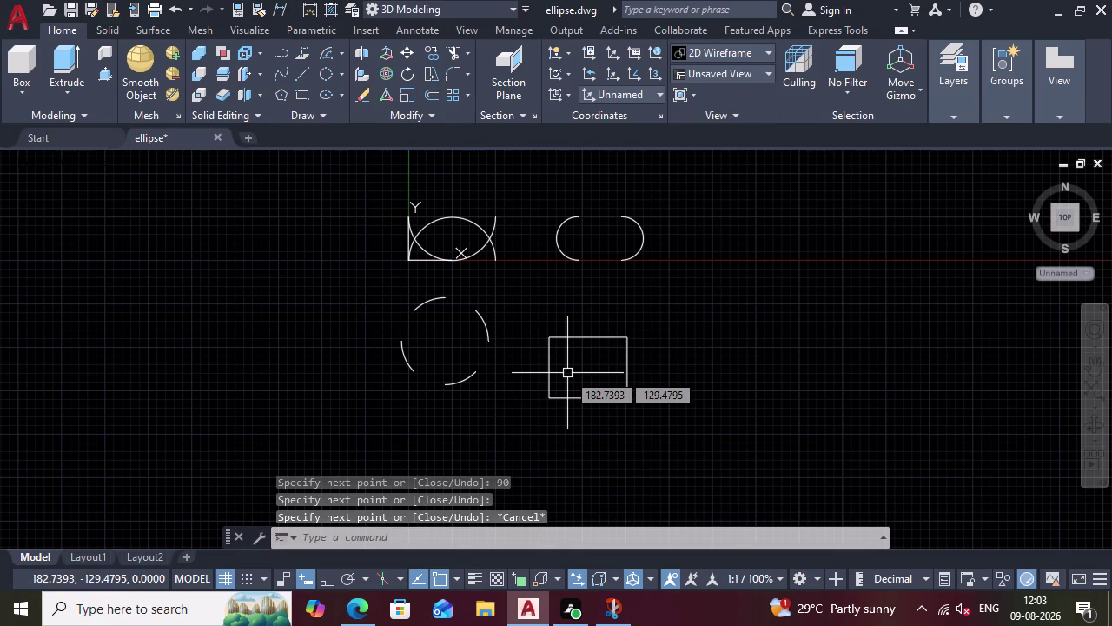
Begin a 20-unit line from the rectangle's top edge, then abandon it.
key(l)
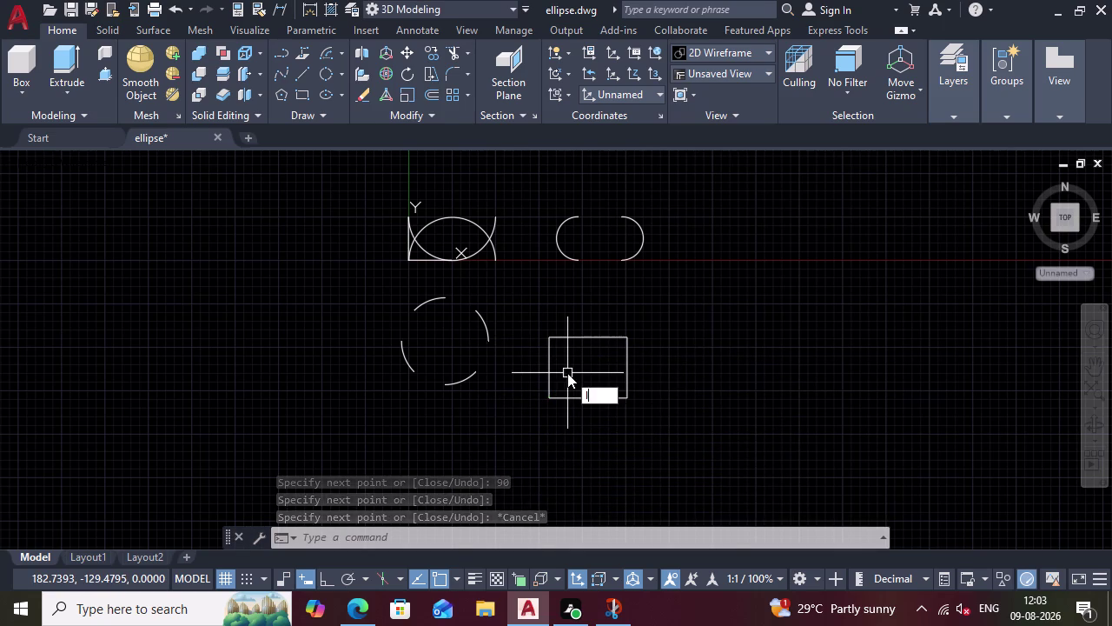
key(Return)
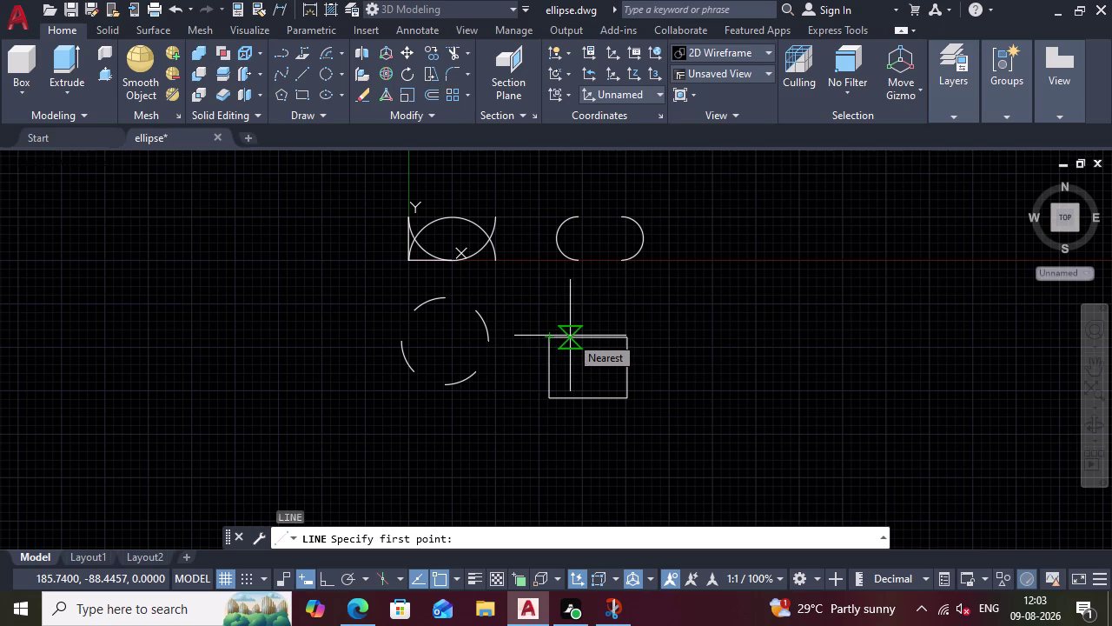
click(550, 341)
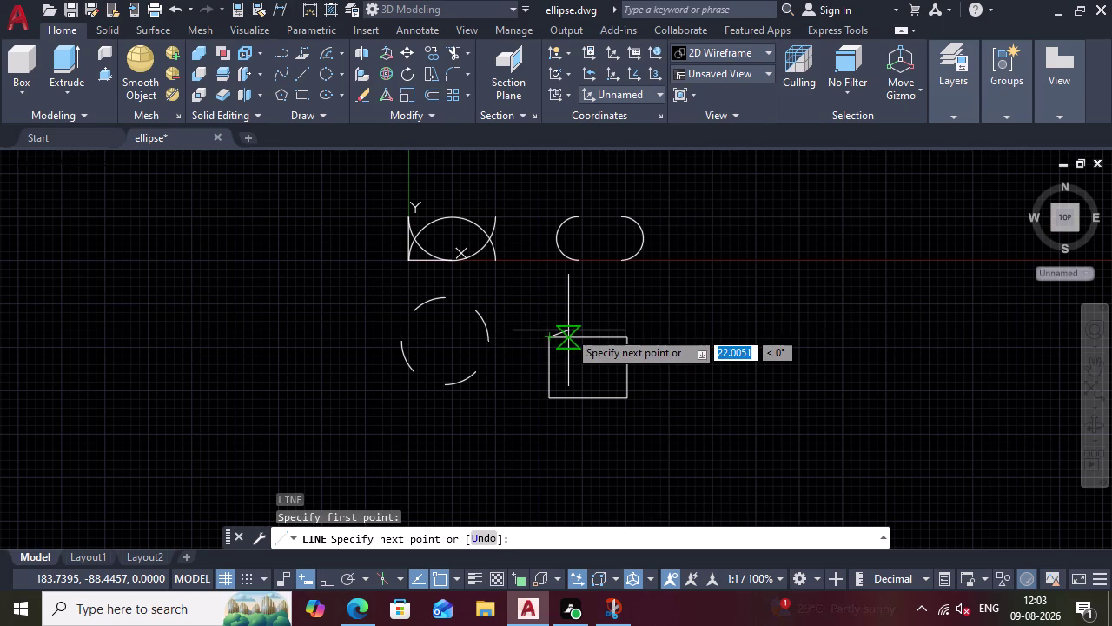
key(2)
key(0)
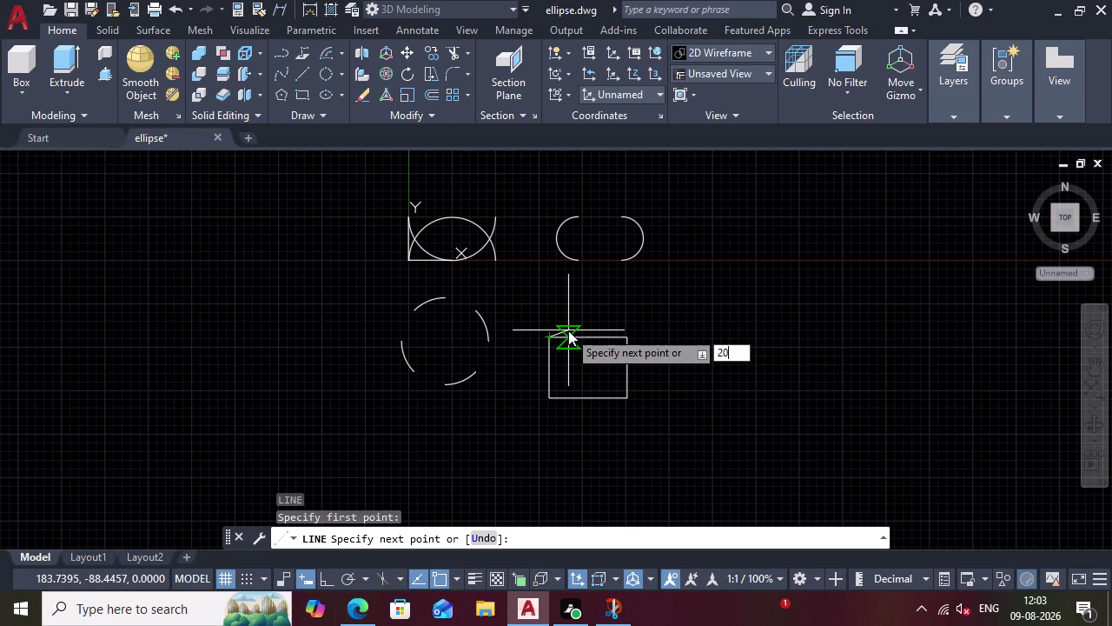
key(Tab)
key(Escape)
scroll(up, 3)
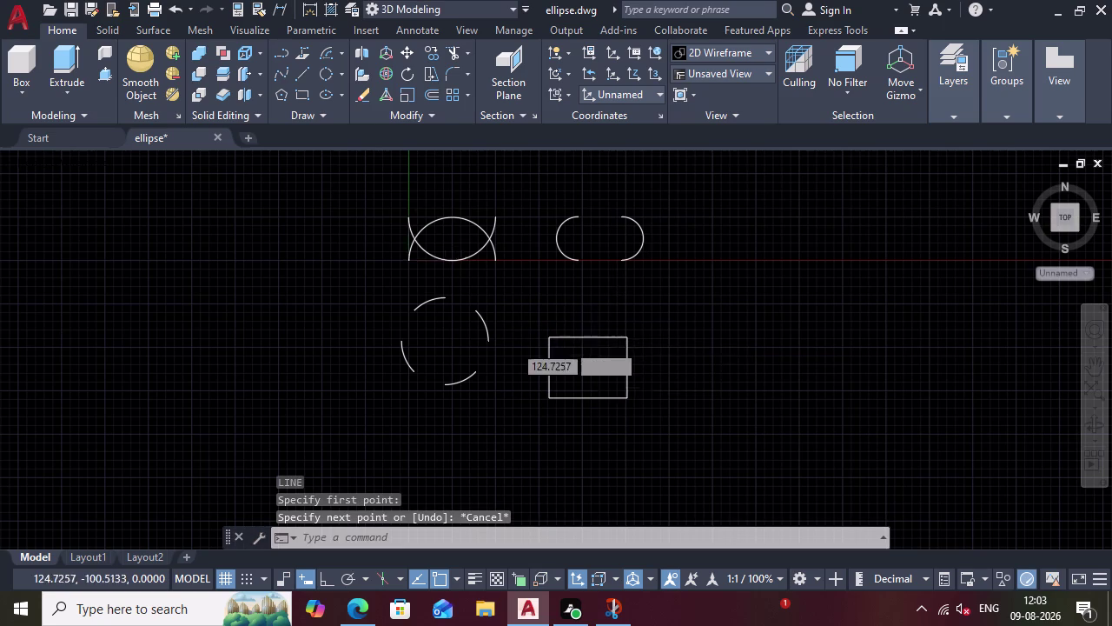
scroll(up, 3)
Trace the U step from the top edge with connected 20, 50 and 50-unit segments rising back up.
key(l)
key(Return)
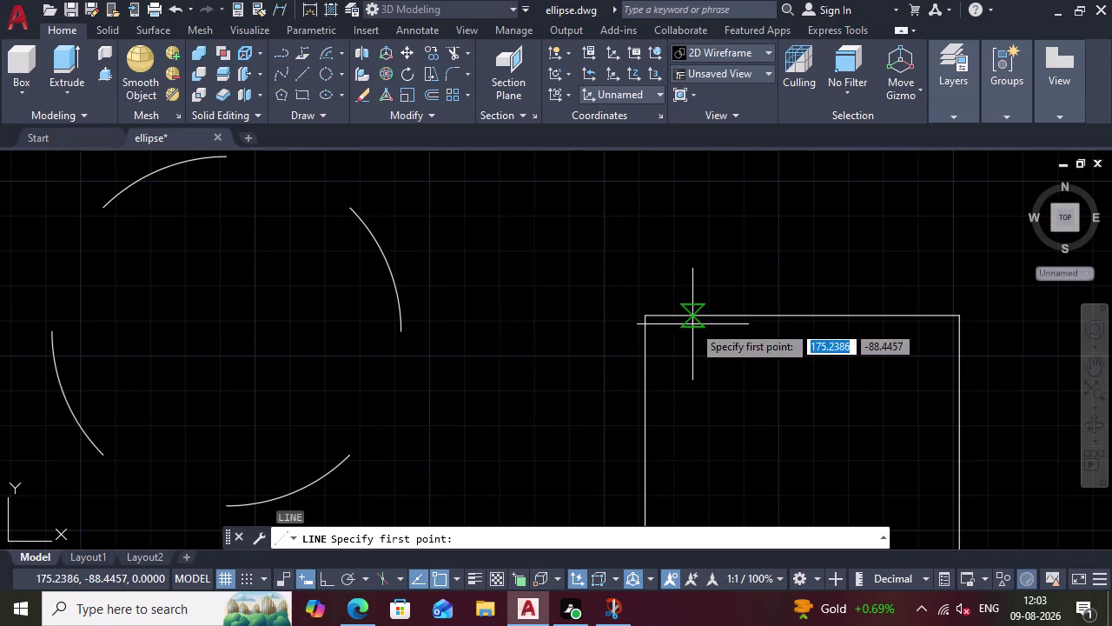
click(646, 318)
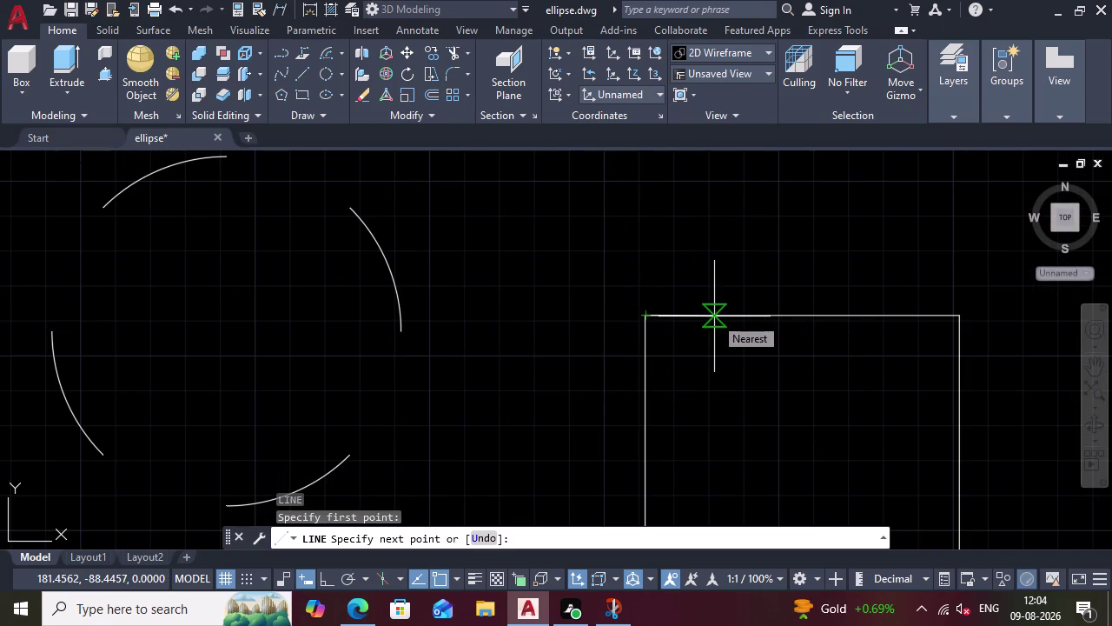
text(20)
key(Return)
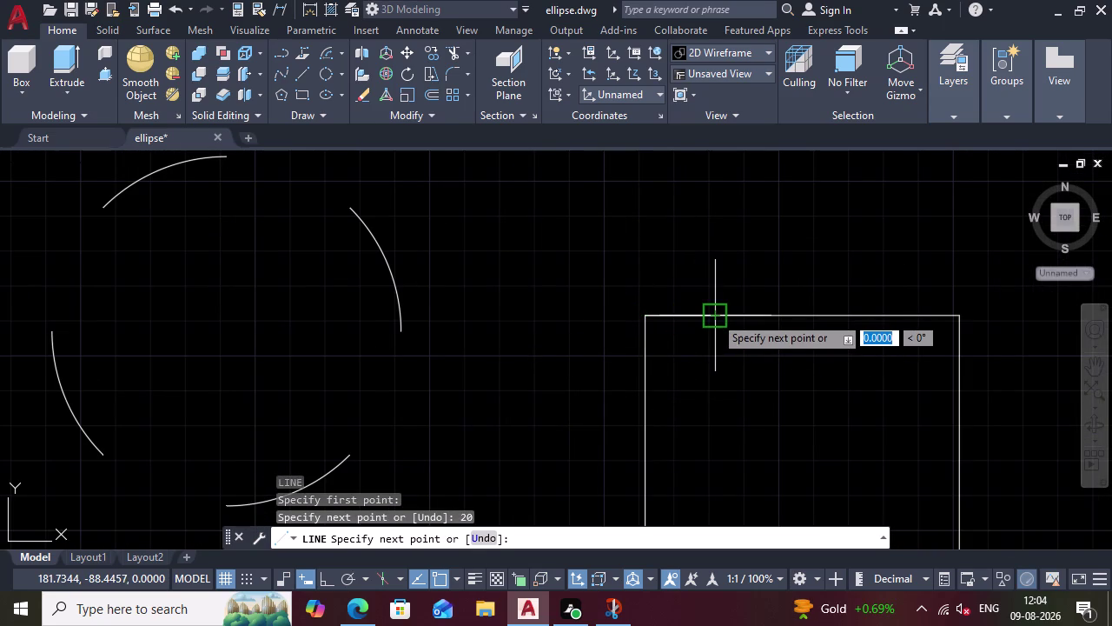
scroll(down, 3)
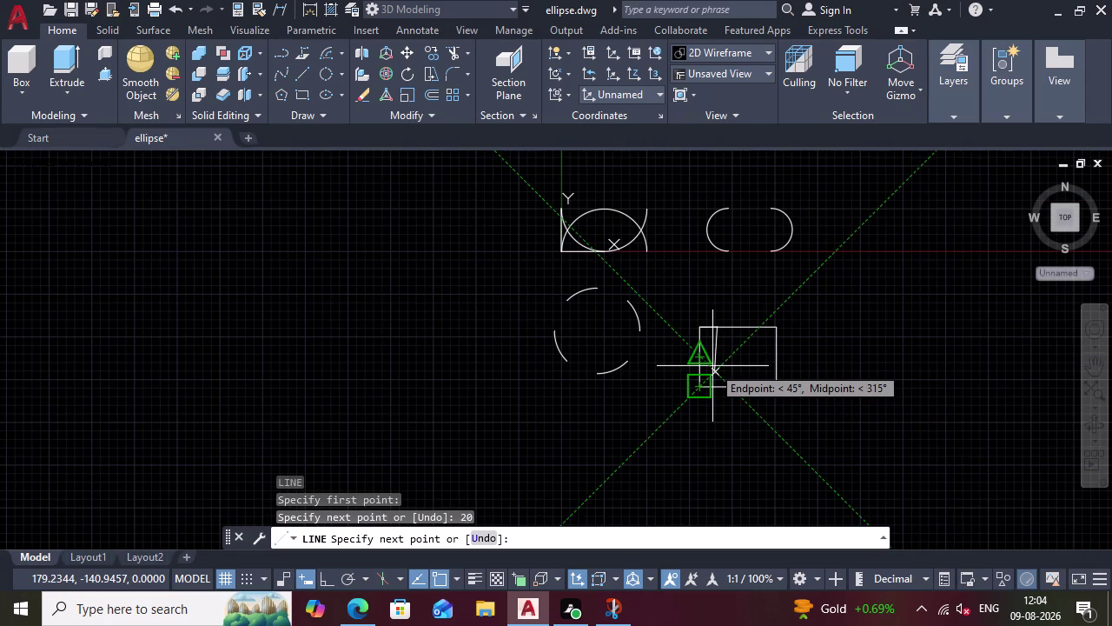
text(50)
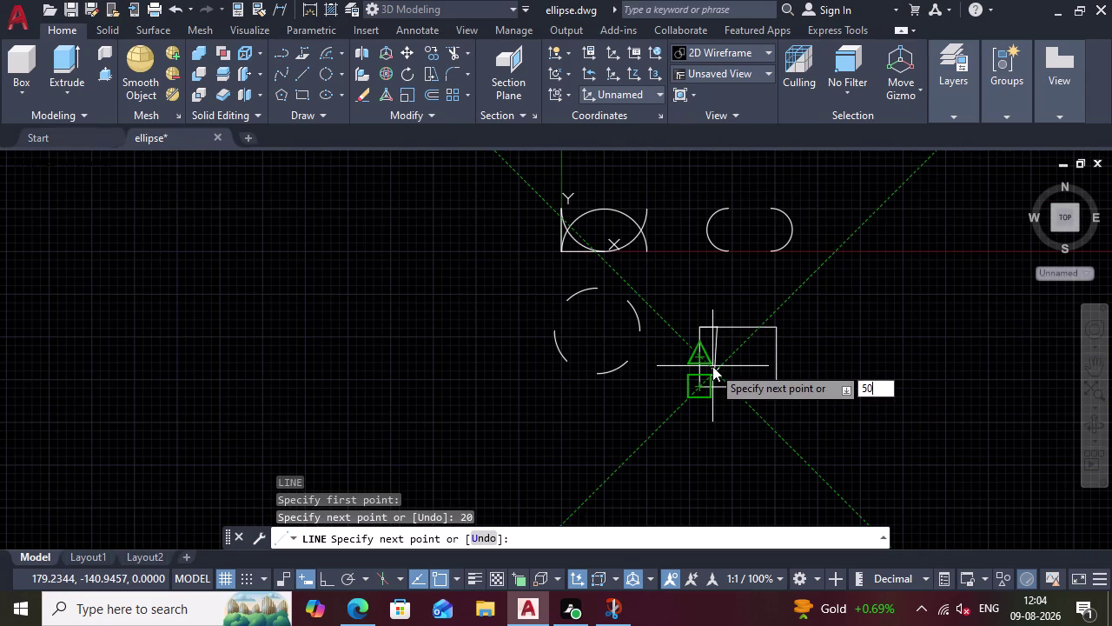
key(Return)
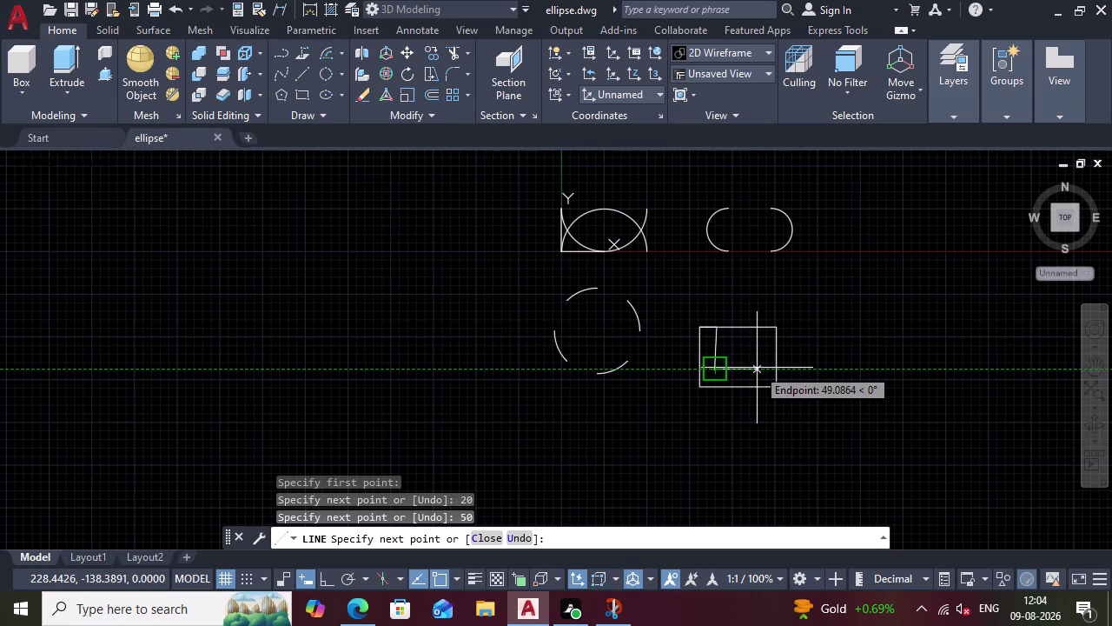
text(50)
key(Return)
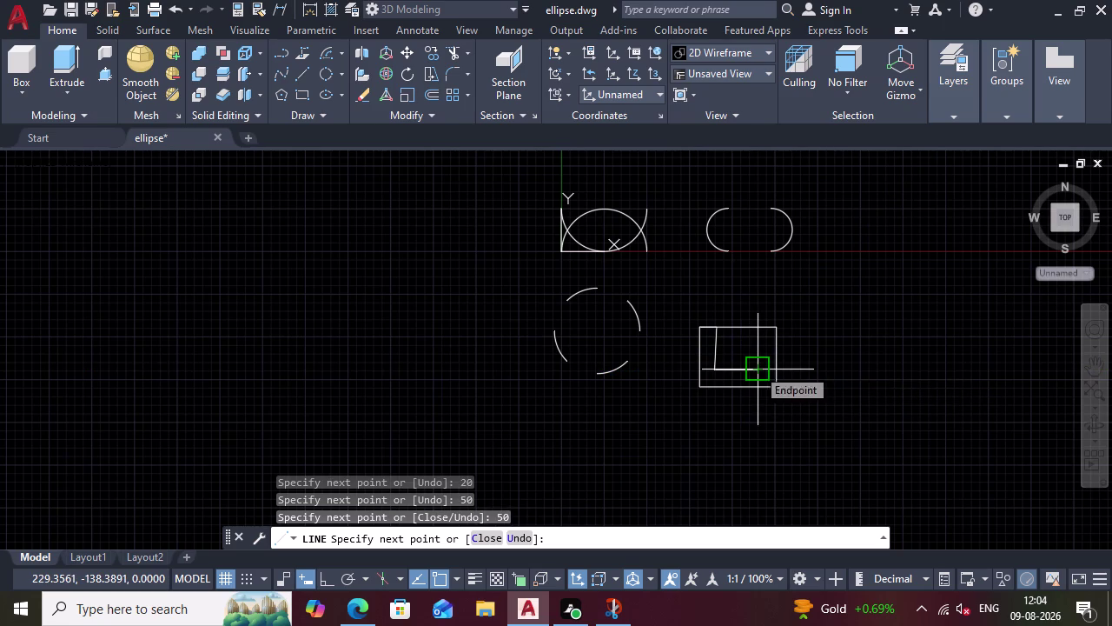
click(757, 326)
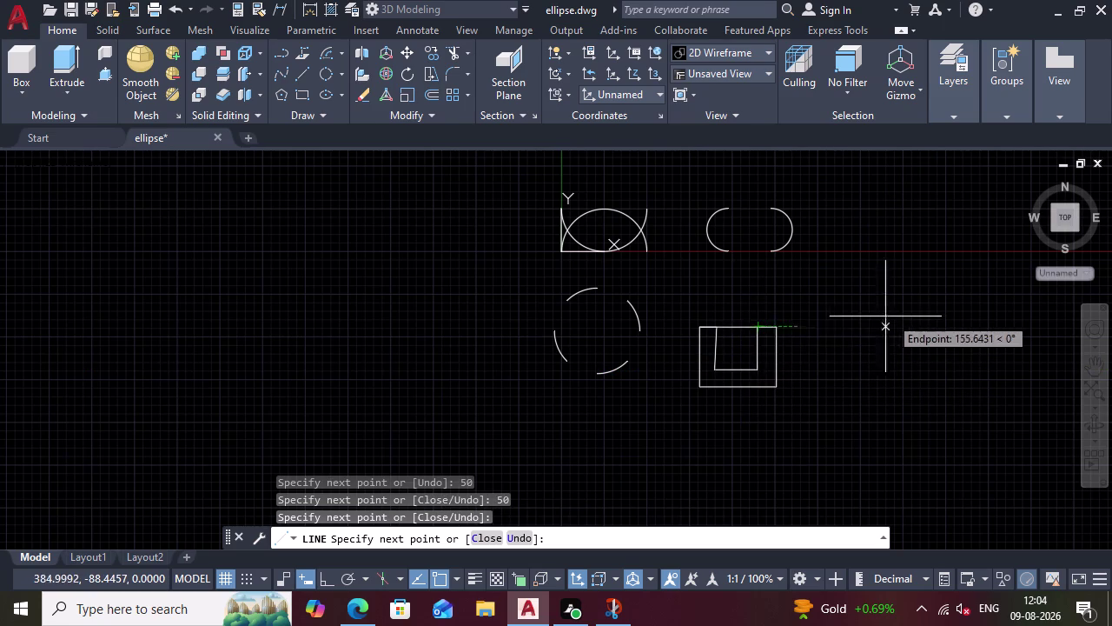
scroll(up, 3)
key(Escape)
Draw a vertical centre line from the top edge down to the U's bottom.
key(l)
key(Return)
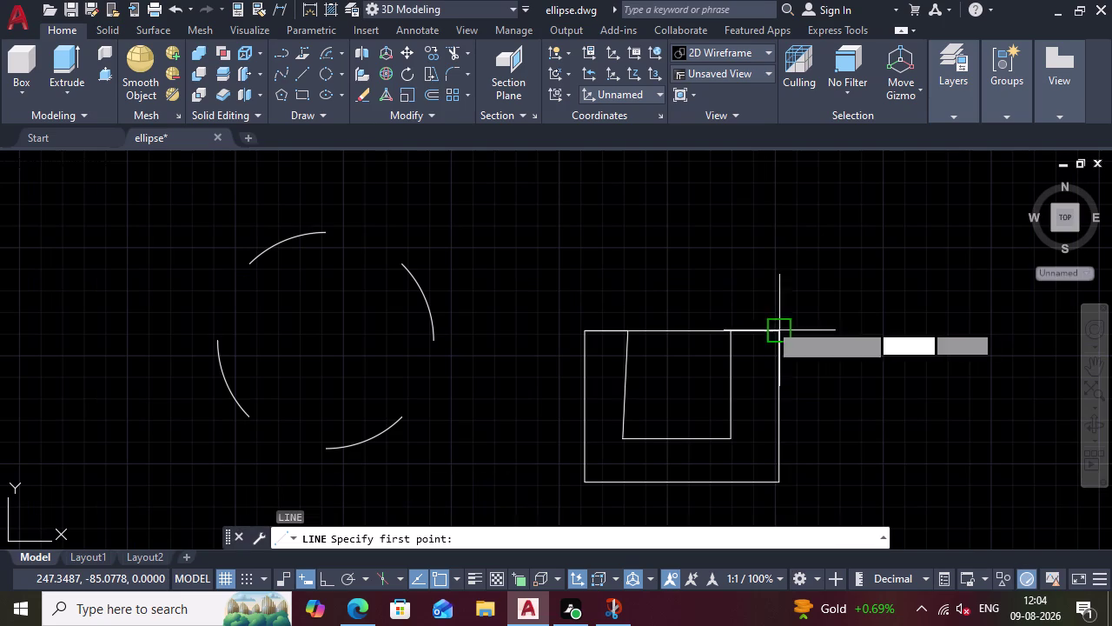
click(683, 335)
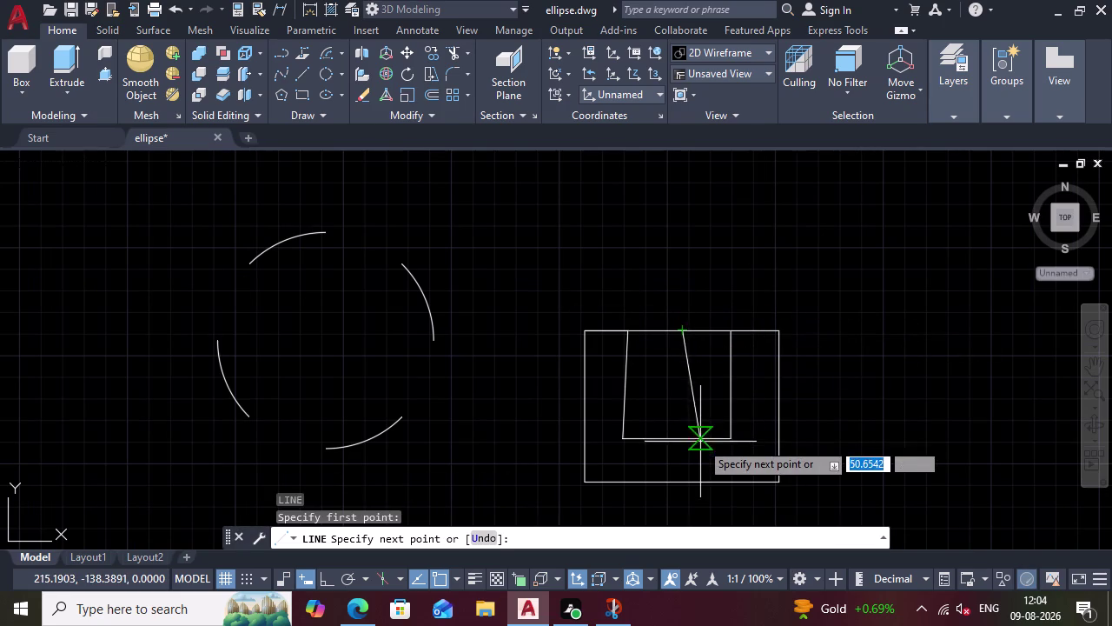
click(680, 450)
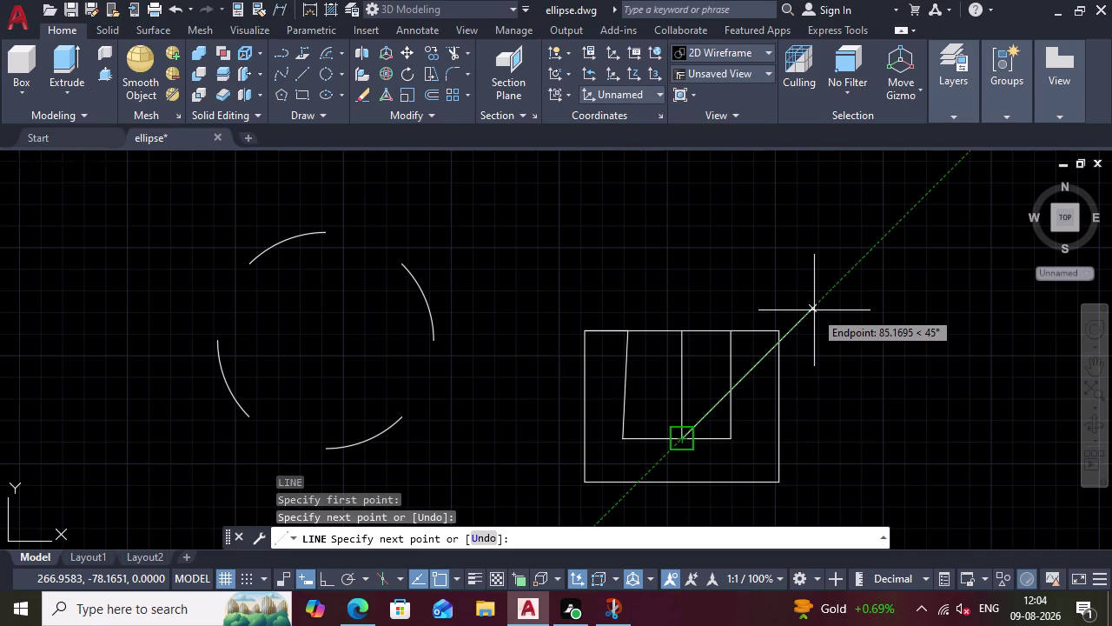
key(Escape)
Draw a 50-unit line straight up from where the centre line meets the top edge.
key(l)
key(Return)
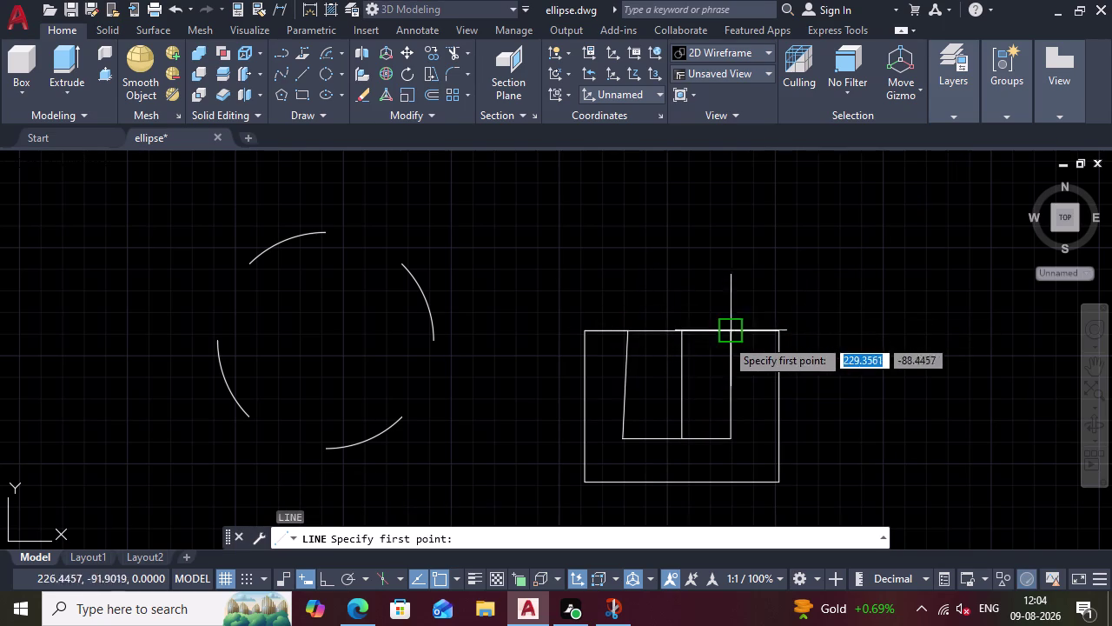
click(692, 334)
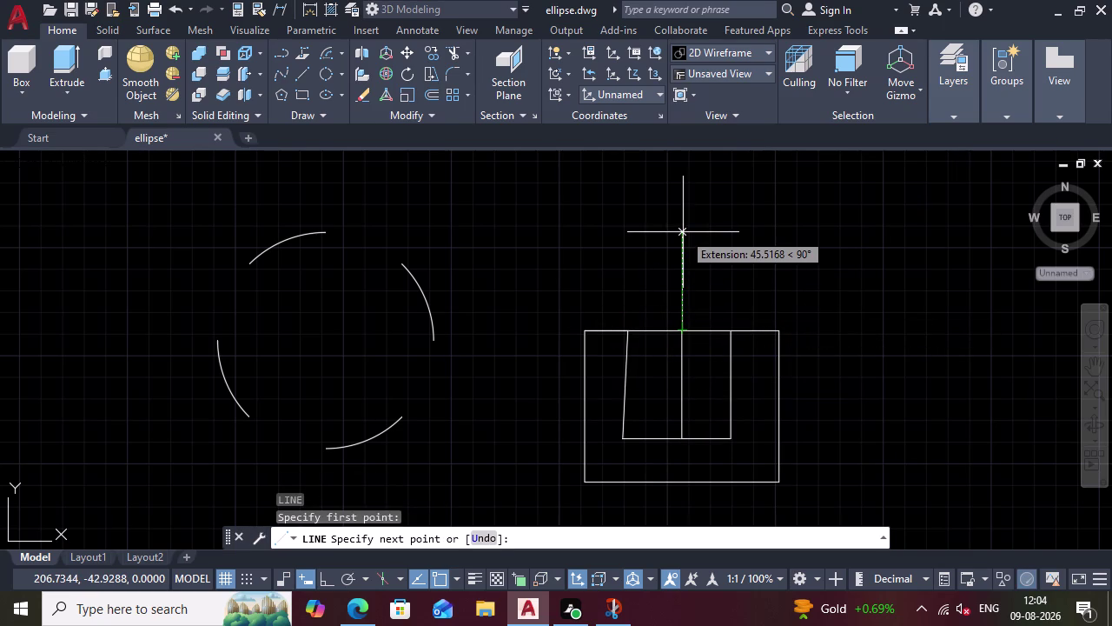
key(6)
key(BackSpace)
text(50)
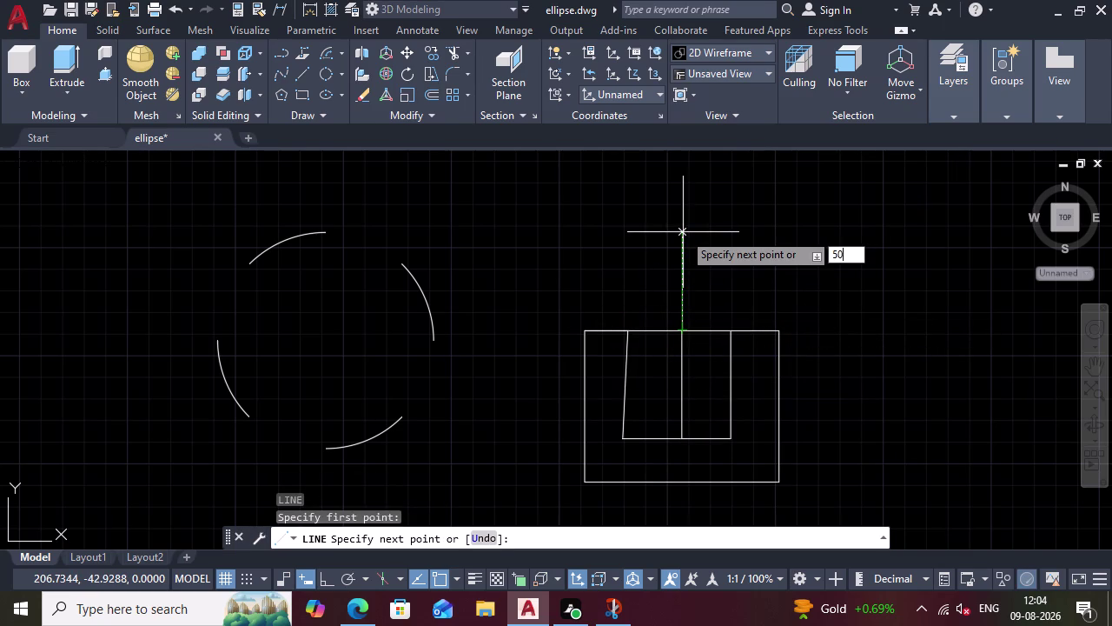
key(Return)
key(Escape)
scroll(down, 3)
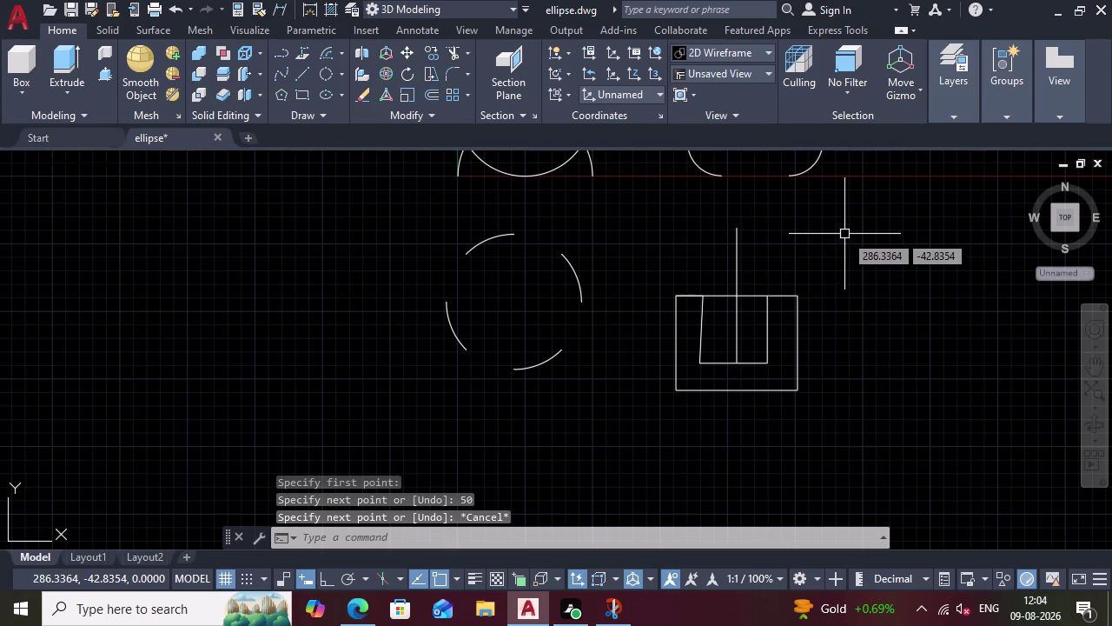
Launch ARC and bring up the list of arc drawing methods.
text(arc)
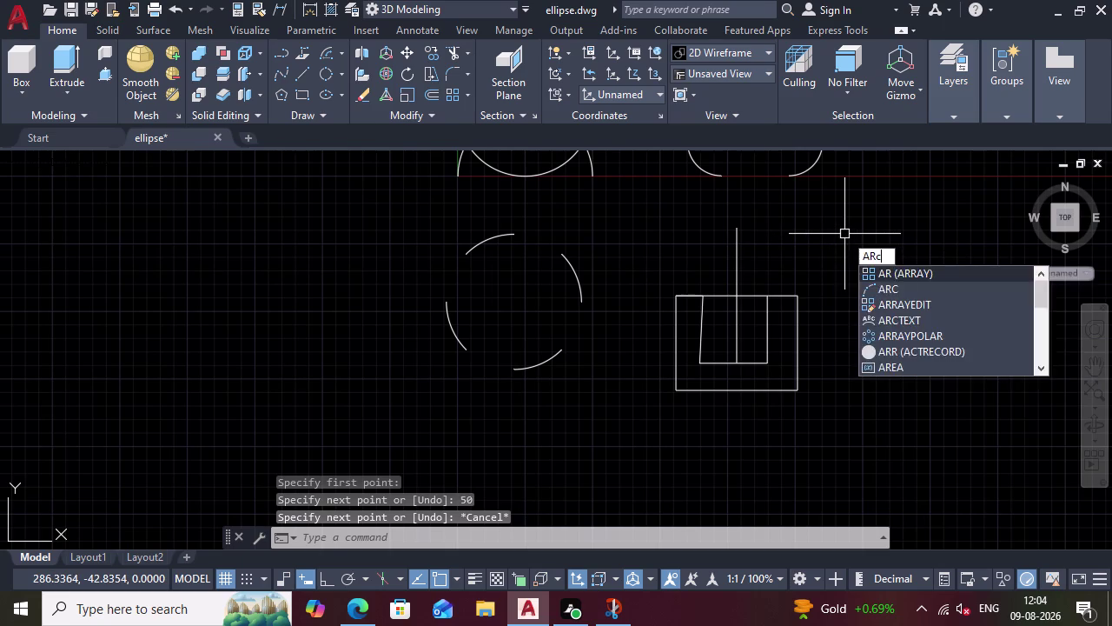
key(Return)
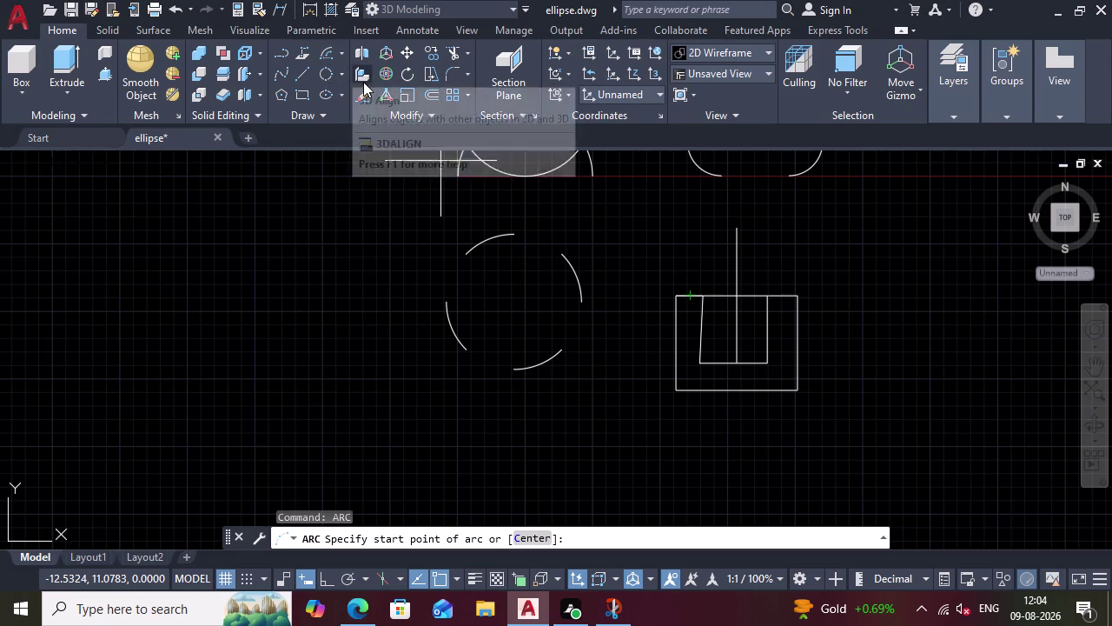
click(342, 43)
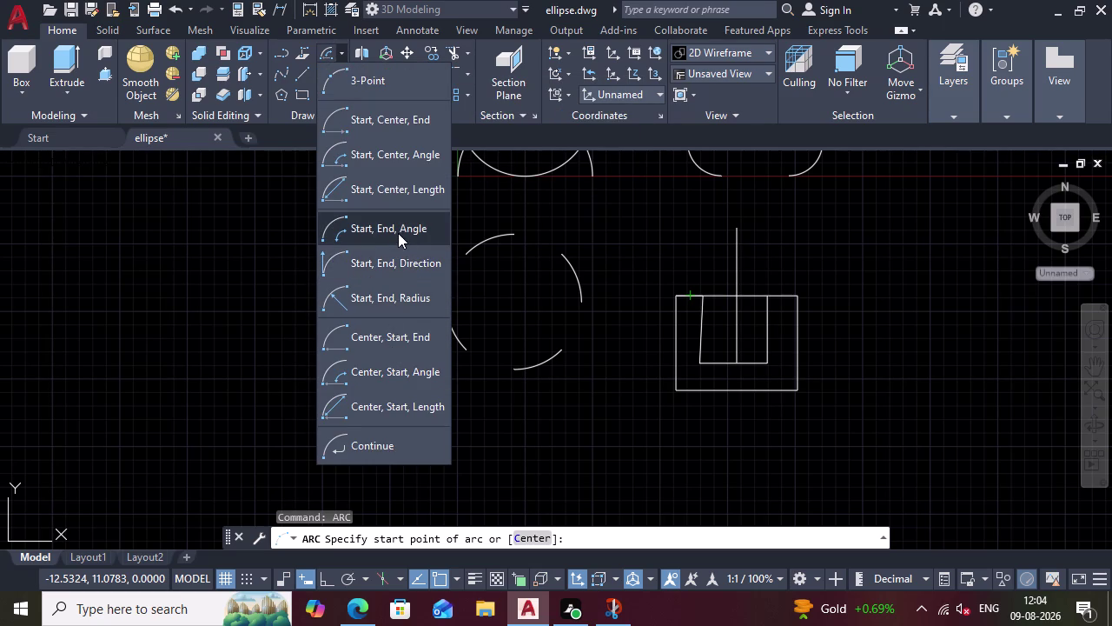
Try a Start, End, Angle arc with 45, then abandon it.
click(398, 233)
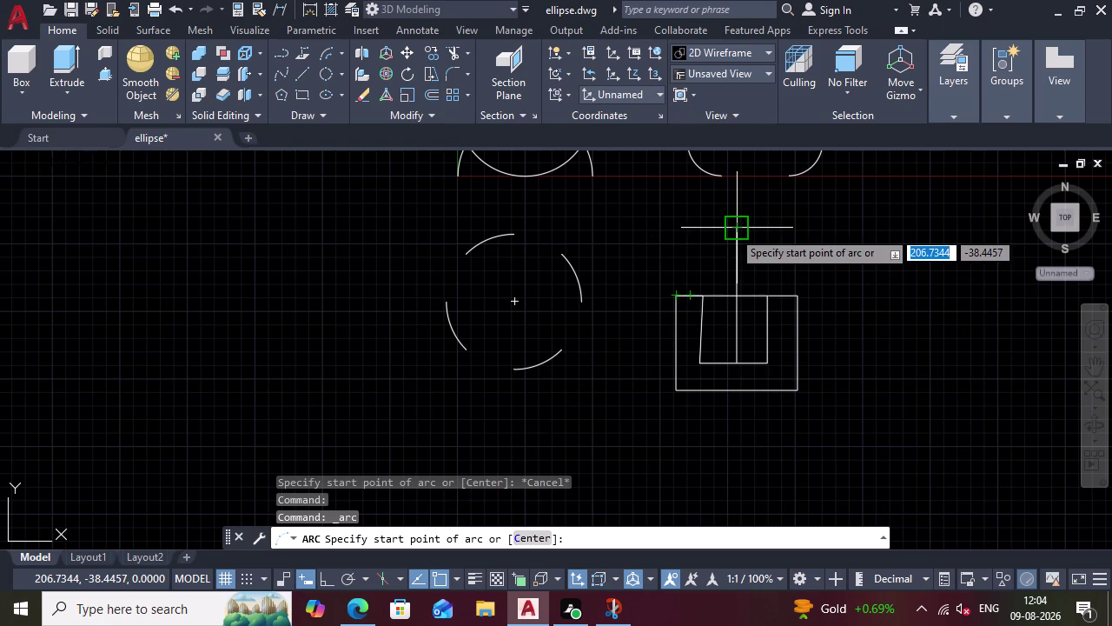
click(671, 292)
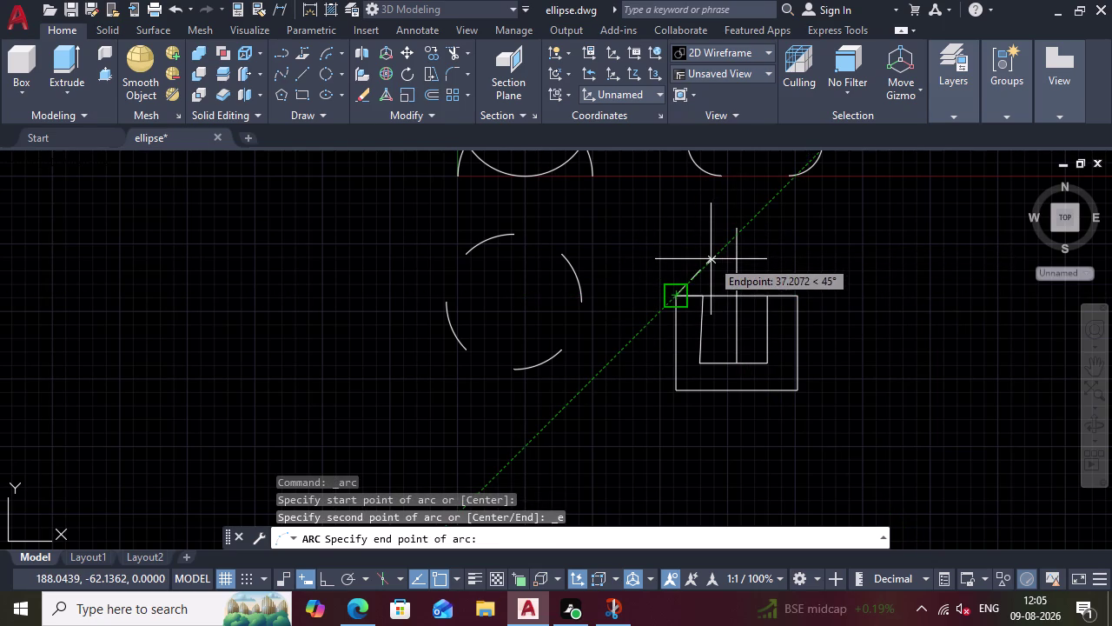
text(45)
key(Return)
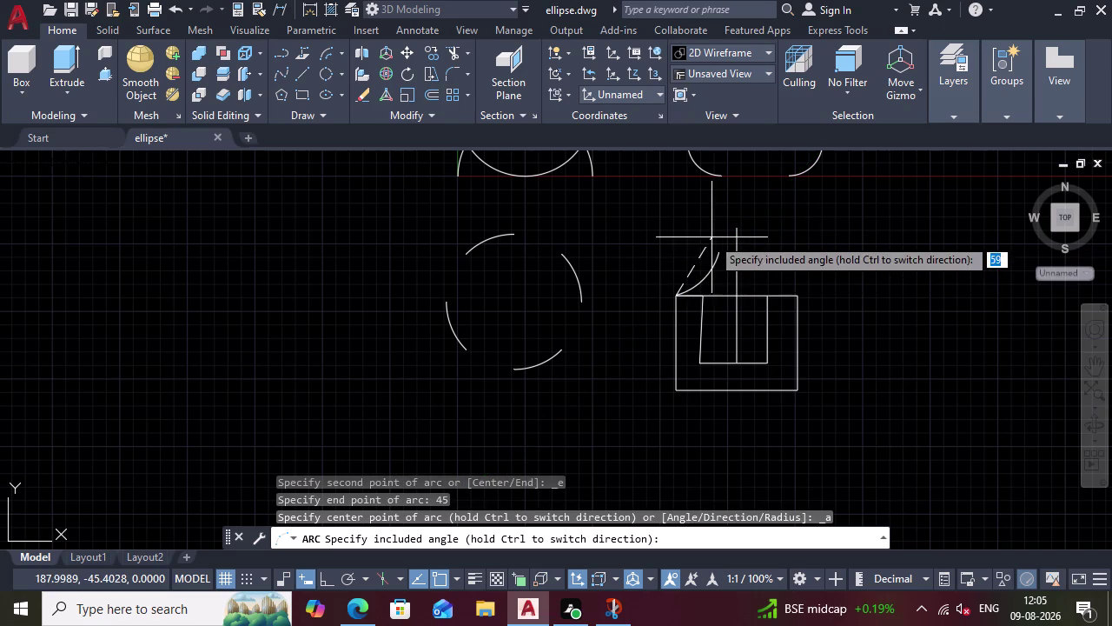
key(Escape)
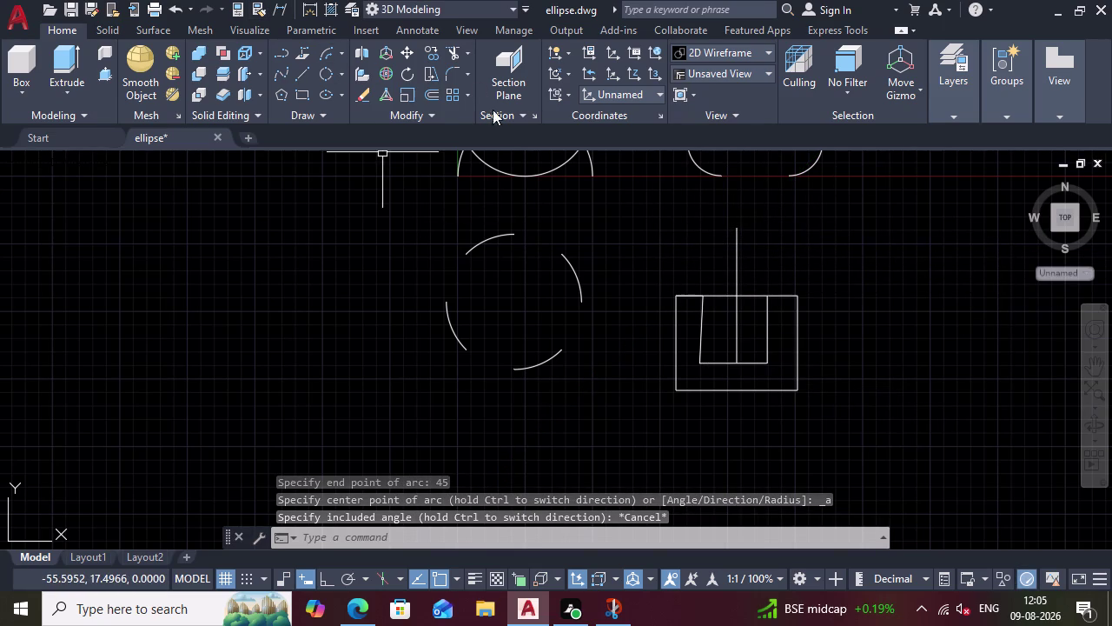
Draw a 45-degree Start, End, Angle arc from the top-left corner to the vertical line's tip.
click(338, 52)
click(372, 234)
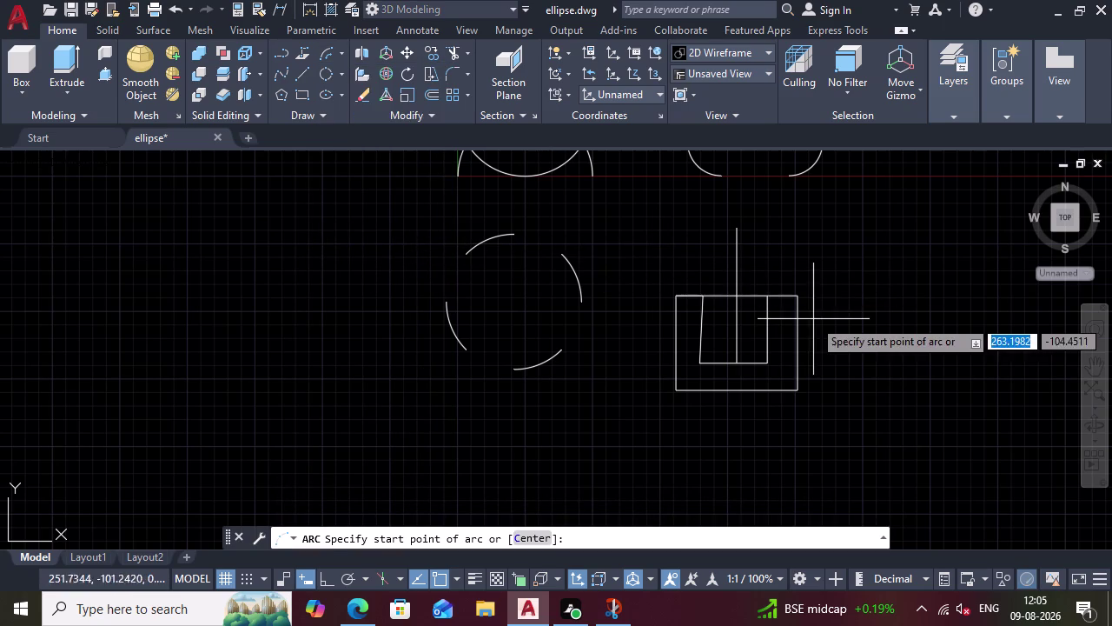
click(733, 232)
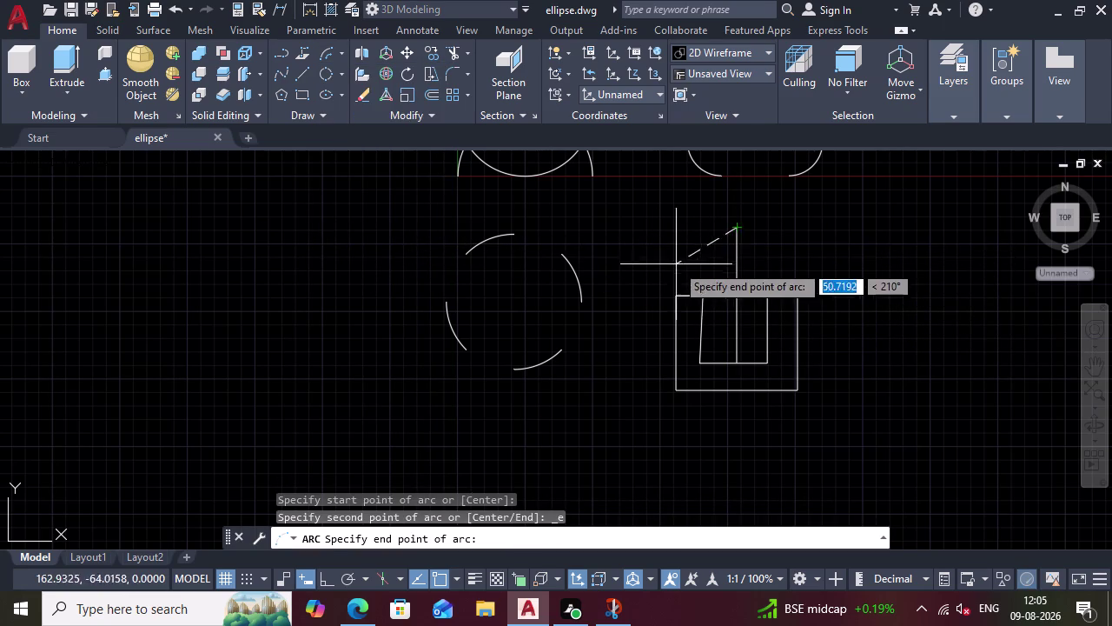
click(674, 294)
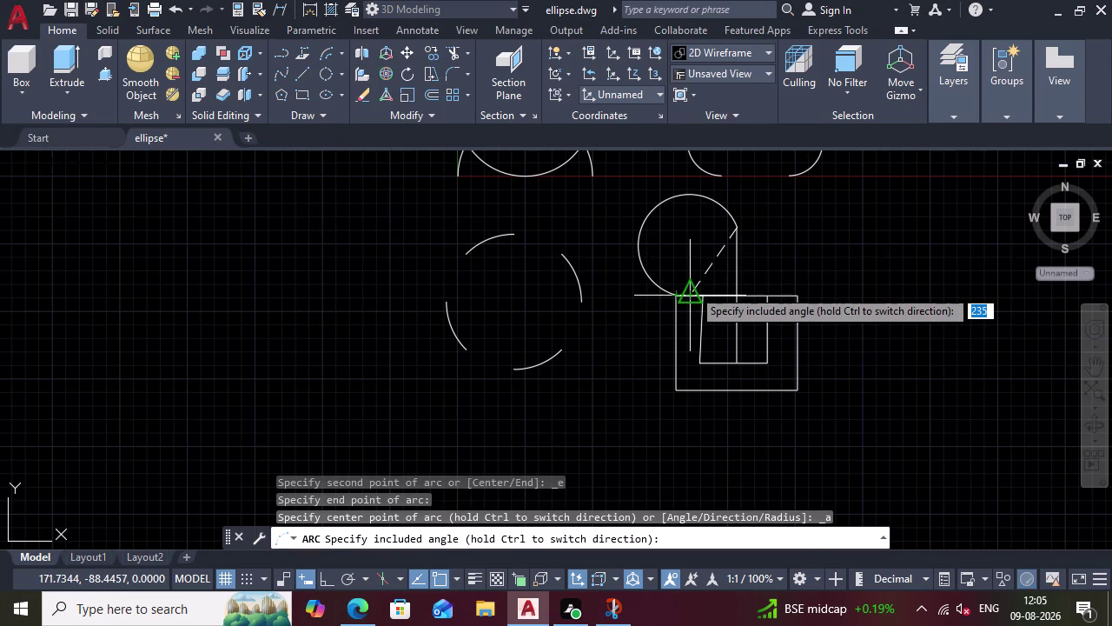
text(45)
key(Return)
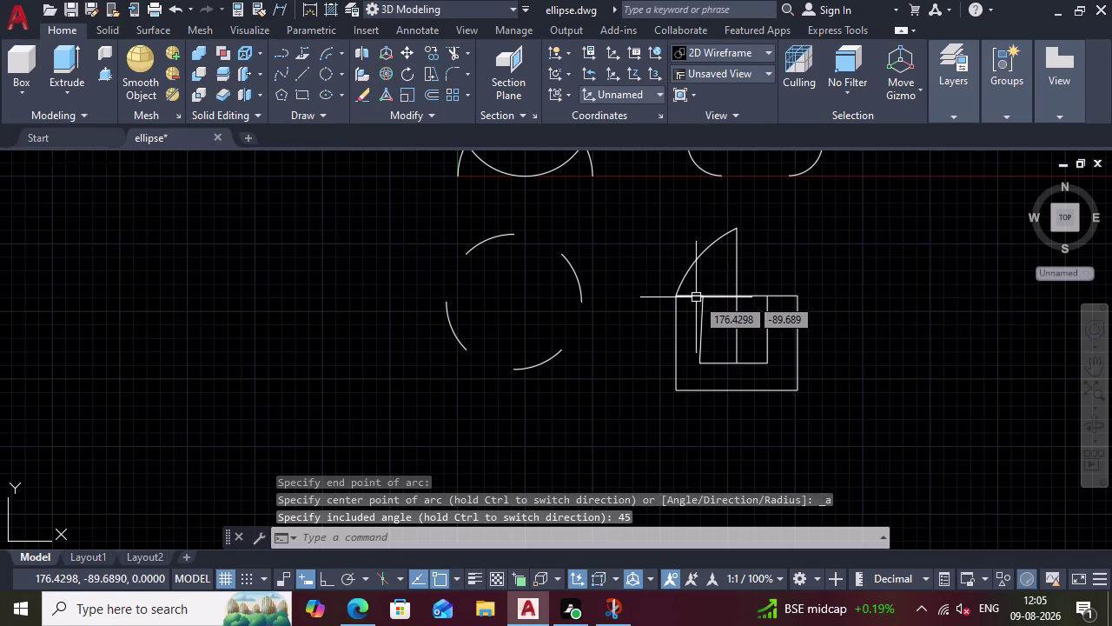
Draw a second 45-degree Start, End, Angle arc between the line's top and the base.
click(332, 52)
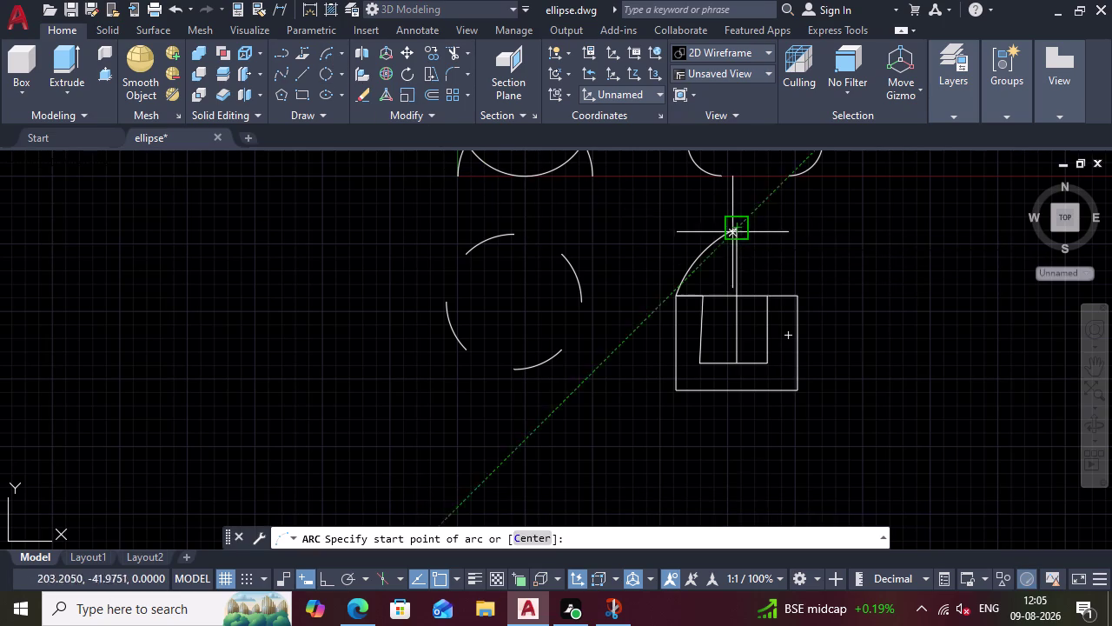
click(735, 235)
click(696, 305)
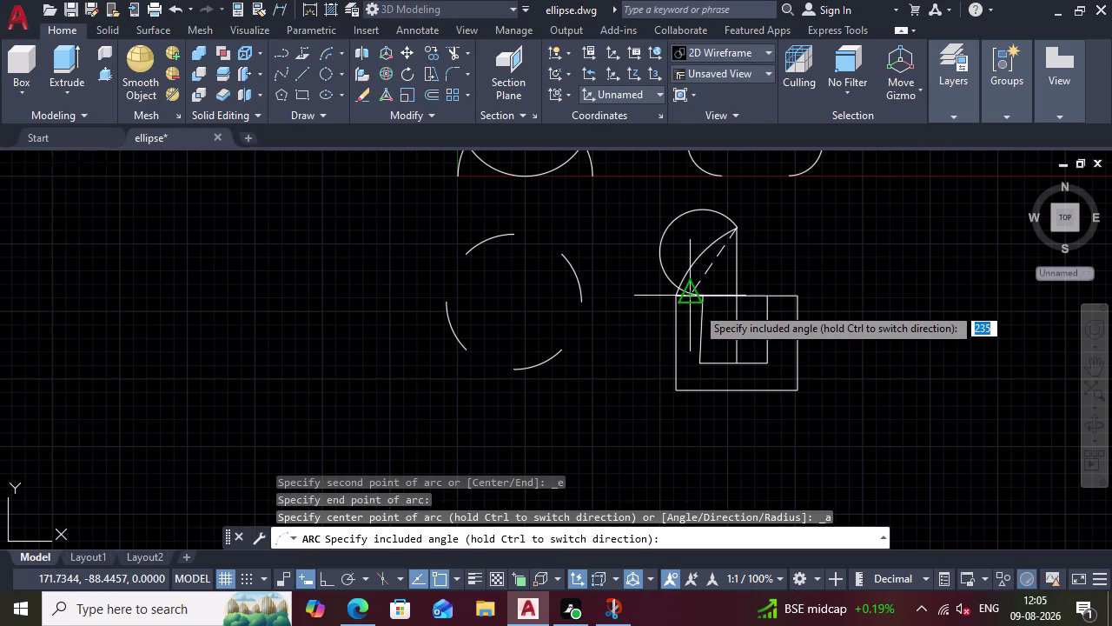
text(45)
key(Return)
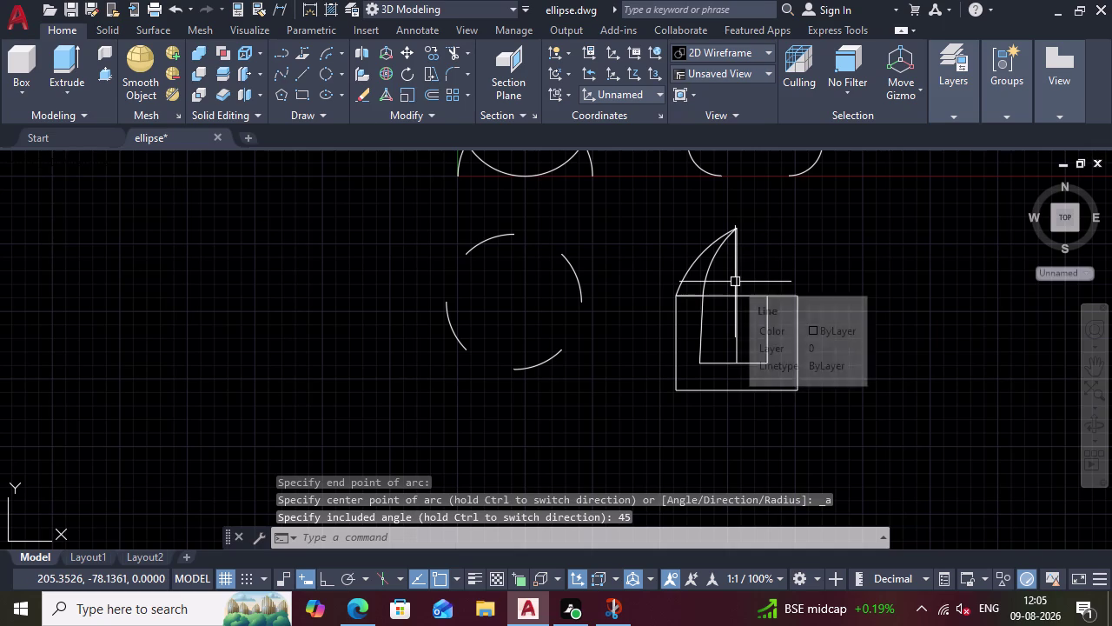
text(45)
key(Return)
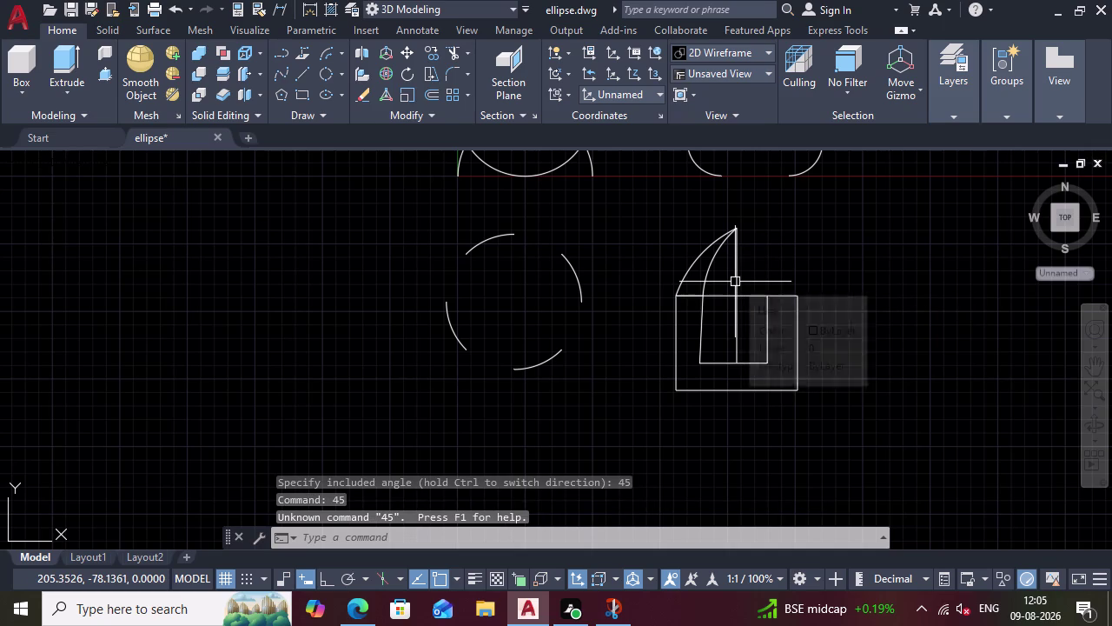
click(330, 55)
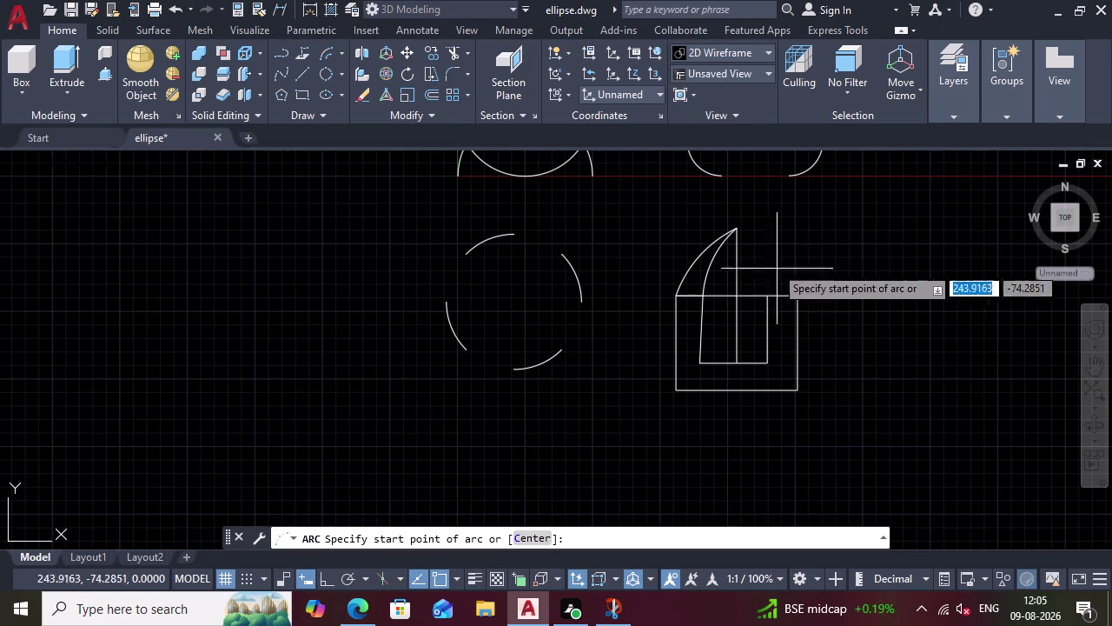
Draw the first inner 45-degree arc from the base up to the dome's apex.
double_click(727, 228)
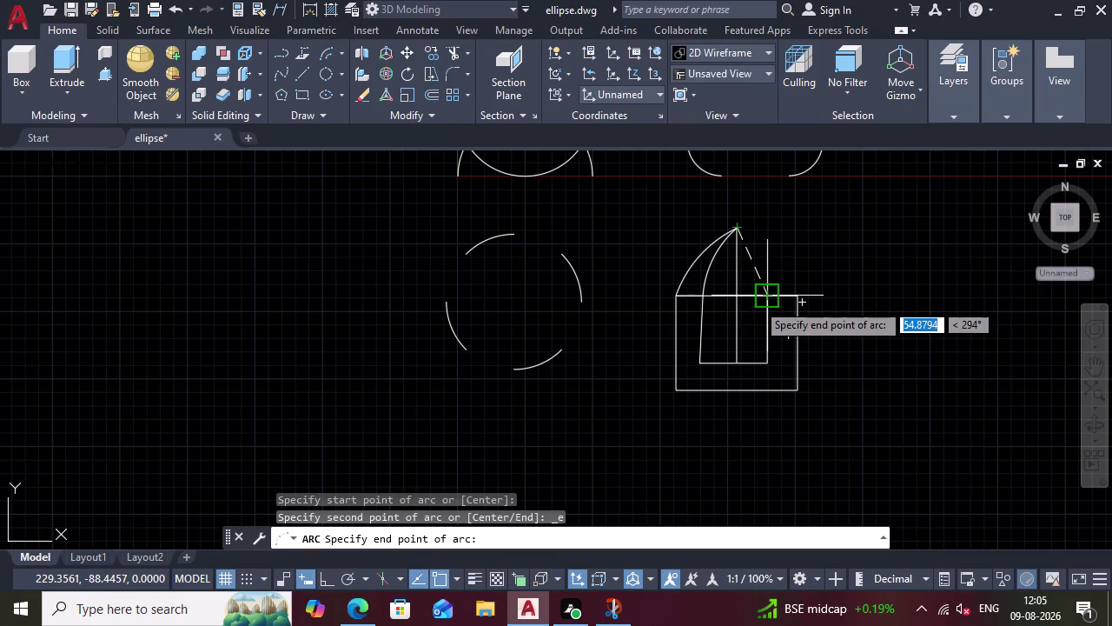
key(Escape)
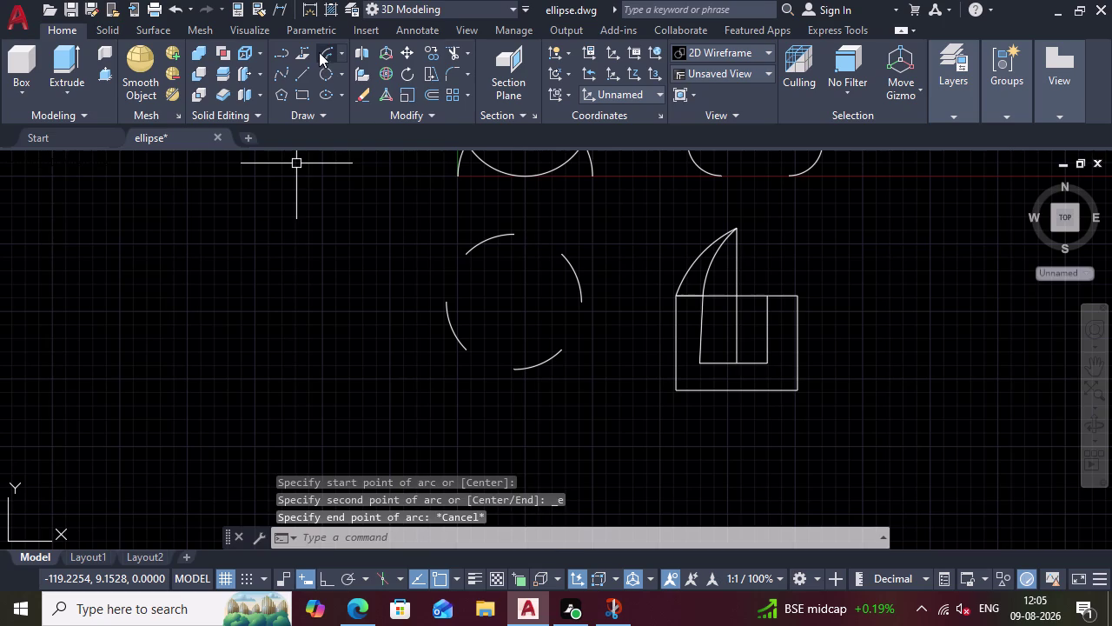
click(318, 53)
click(767, 297)
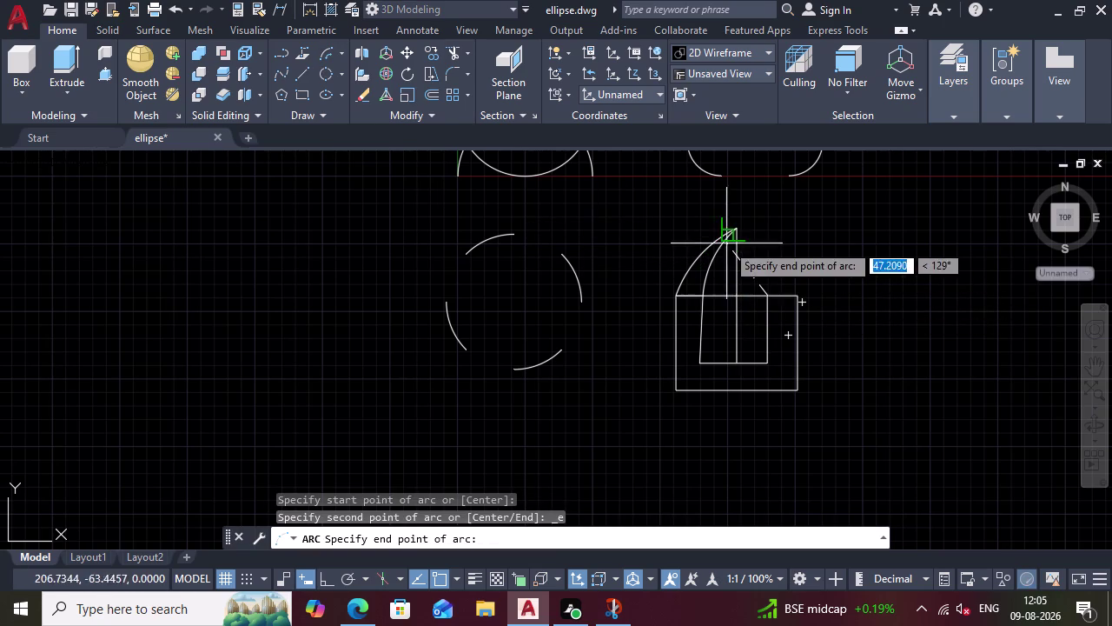
click(740, 225)
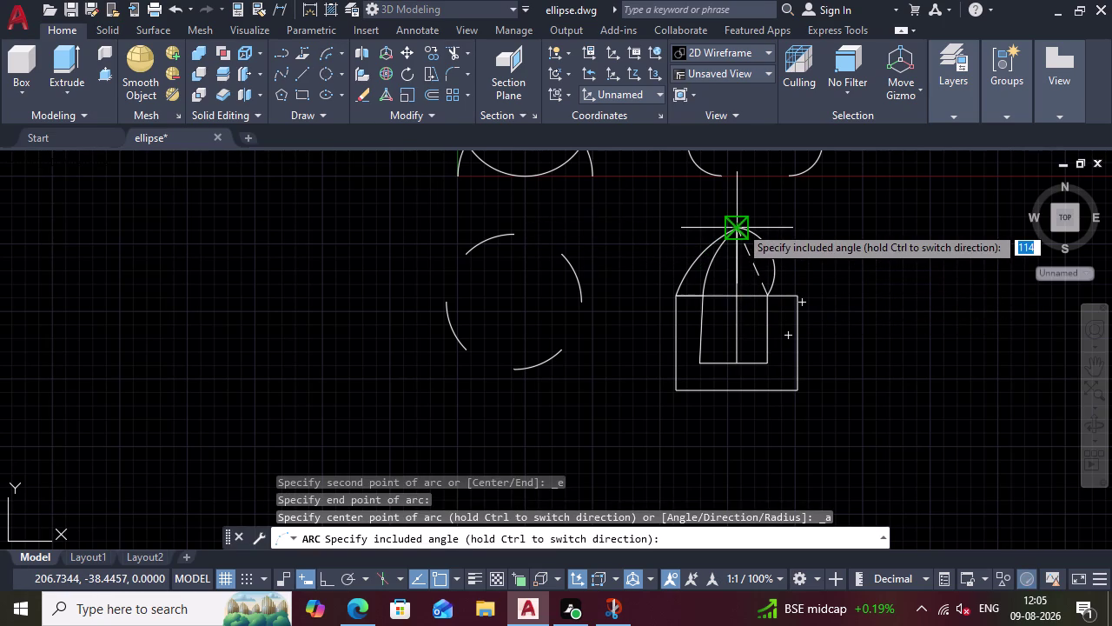
text(45)
key(Return)
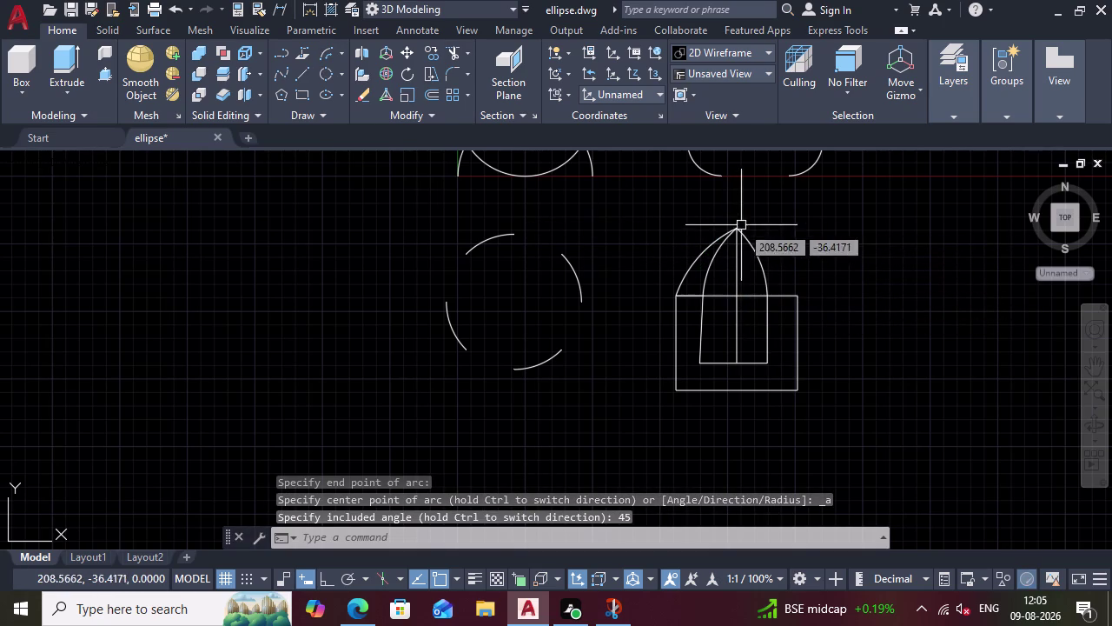
Draw the second inner 45-degree arc from the base to the apex.
click(320, 59)
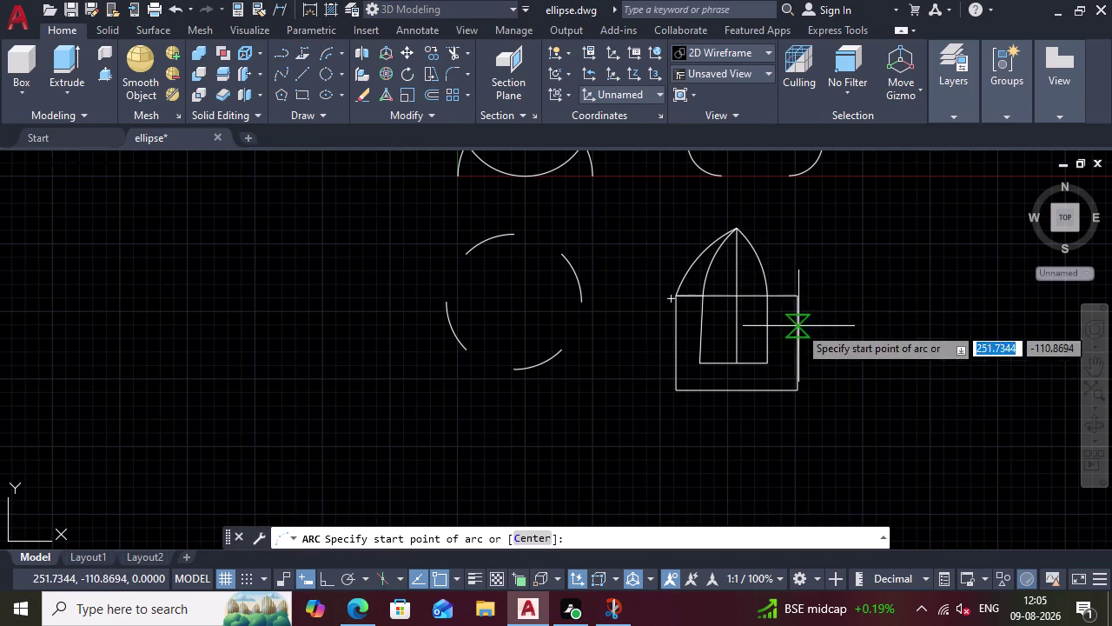
click(796, 296)
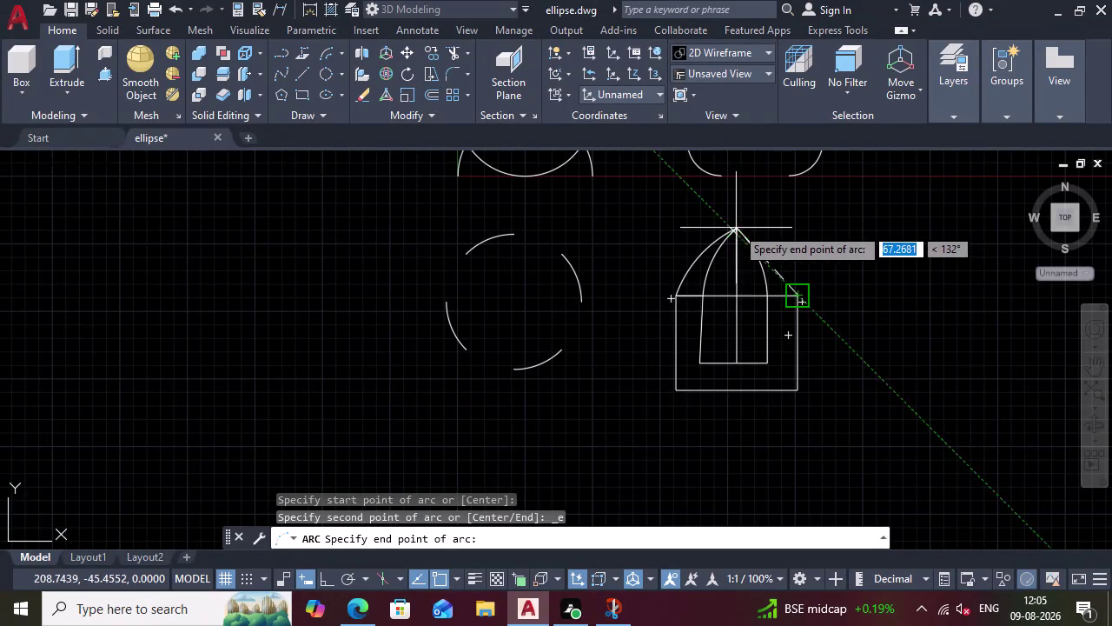
click(736, 226)
text(45)
key(Return)
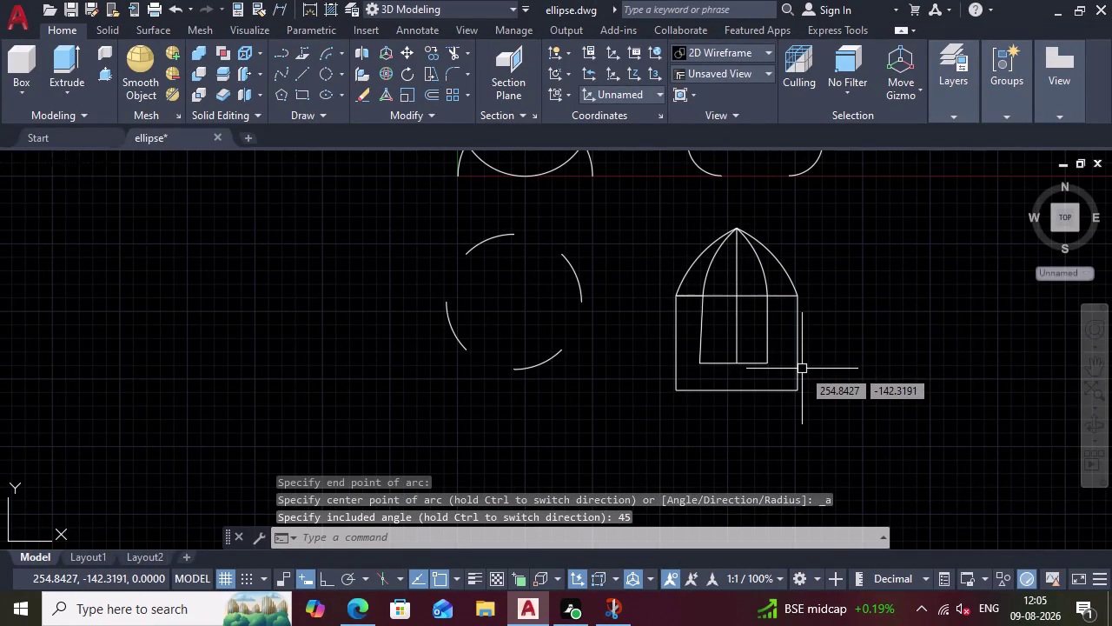
drag(853, 379, 845, 374)
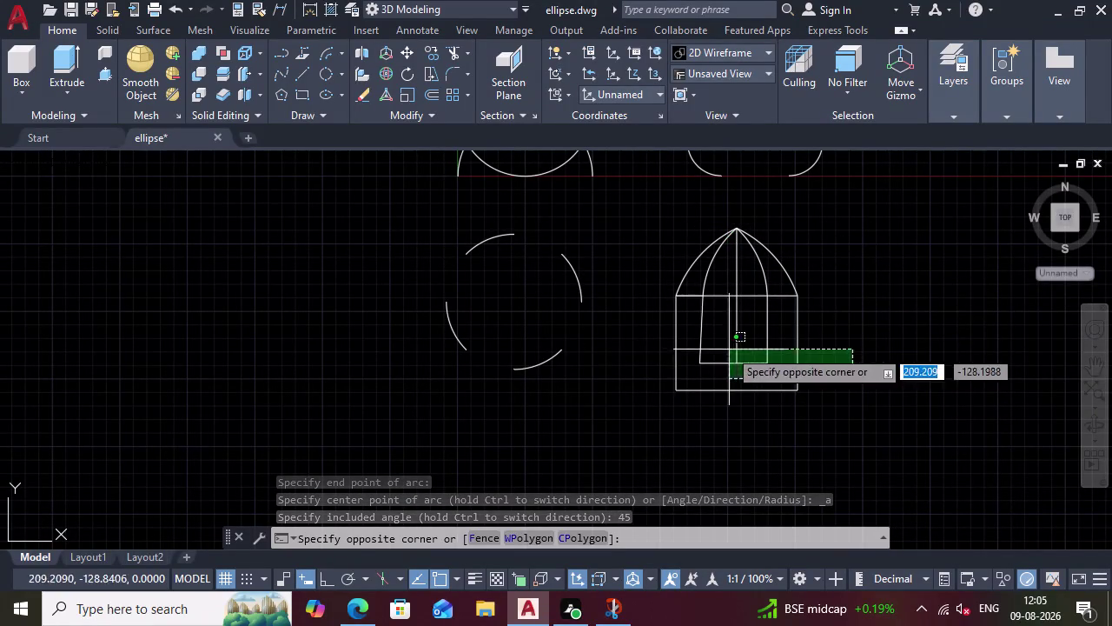
Delete the window-selected rectangle lines and a leftover guide line under the dome.
click(653, 344)
key(Delete)
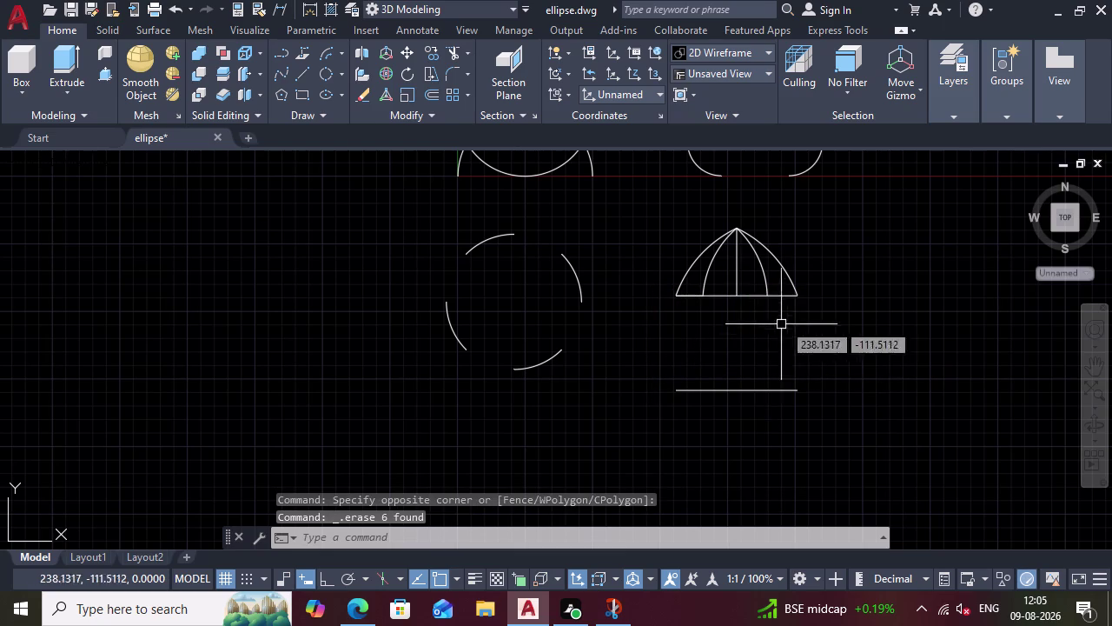
click(789, 435)
click(721, 376)
key(Delete)
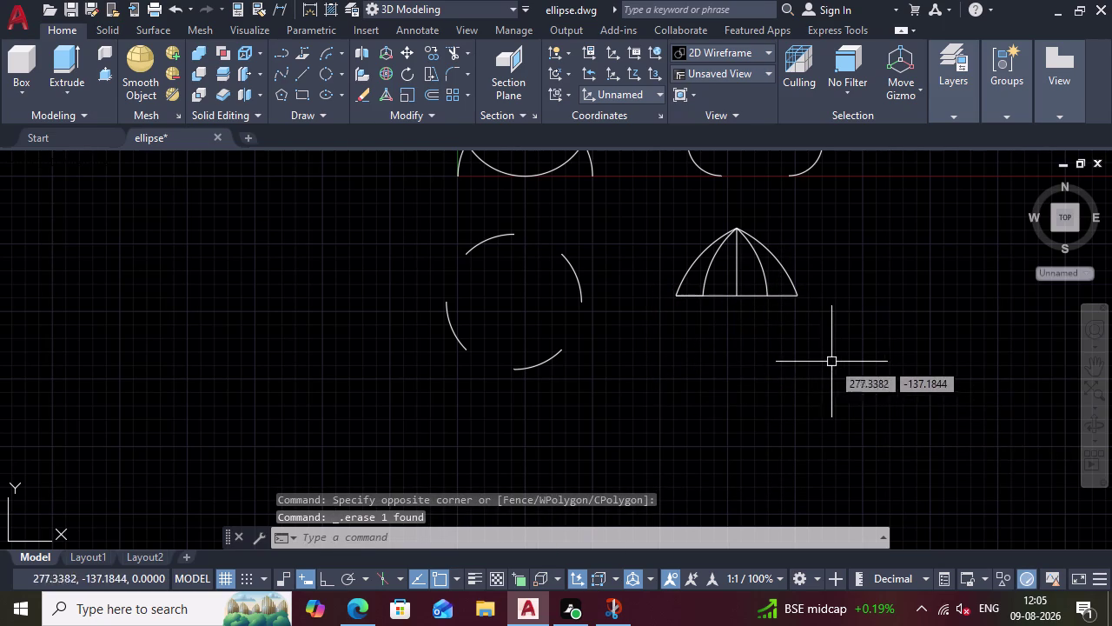
Delete the remaining helper lines one by one, leaving just the dome's four arcs.
click(754, 310)
click(748, 291)
key(Delete)
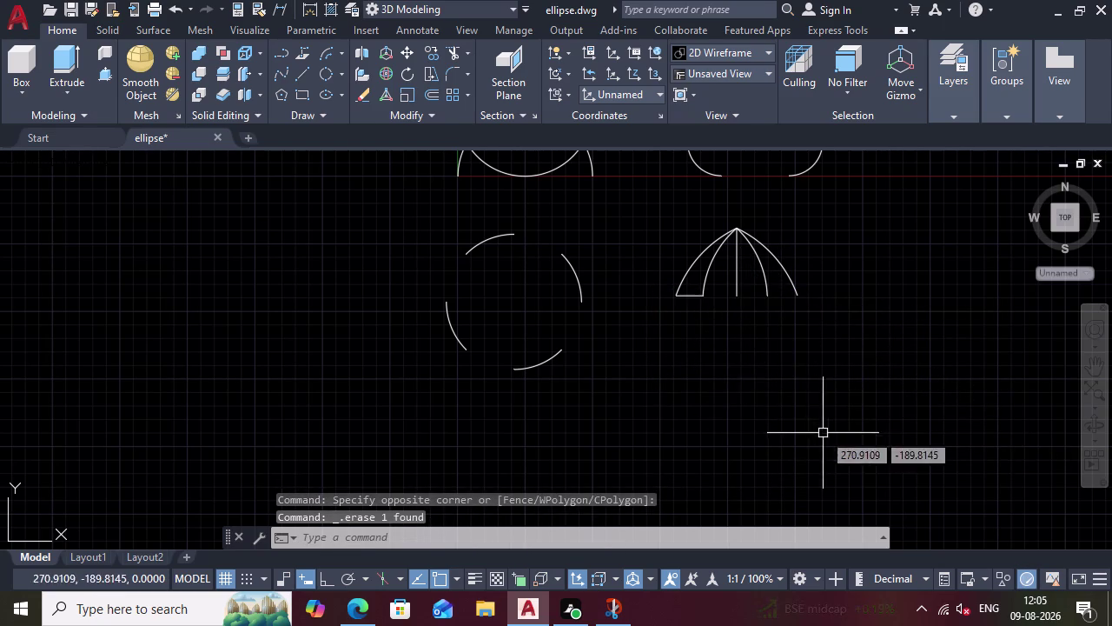
click(686, 297)
key(Delete)
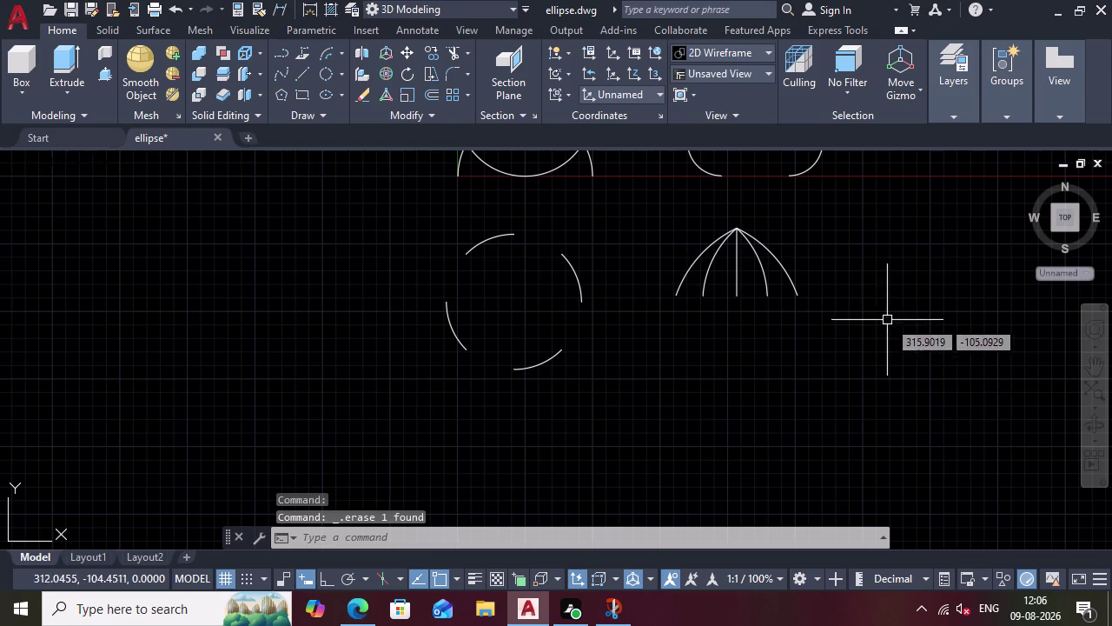
click(744, 285)
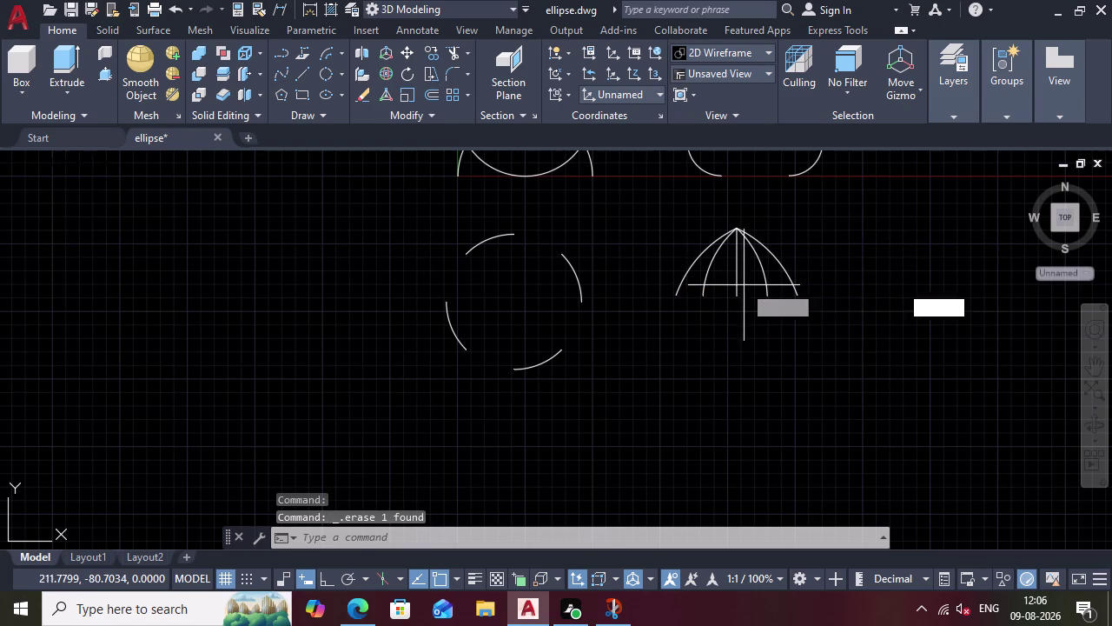
double_click(728, 285)
key(Delete)
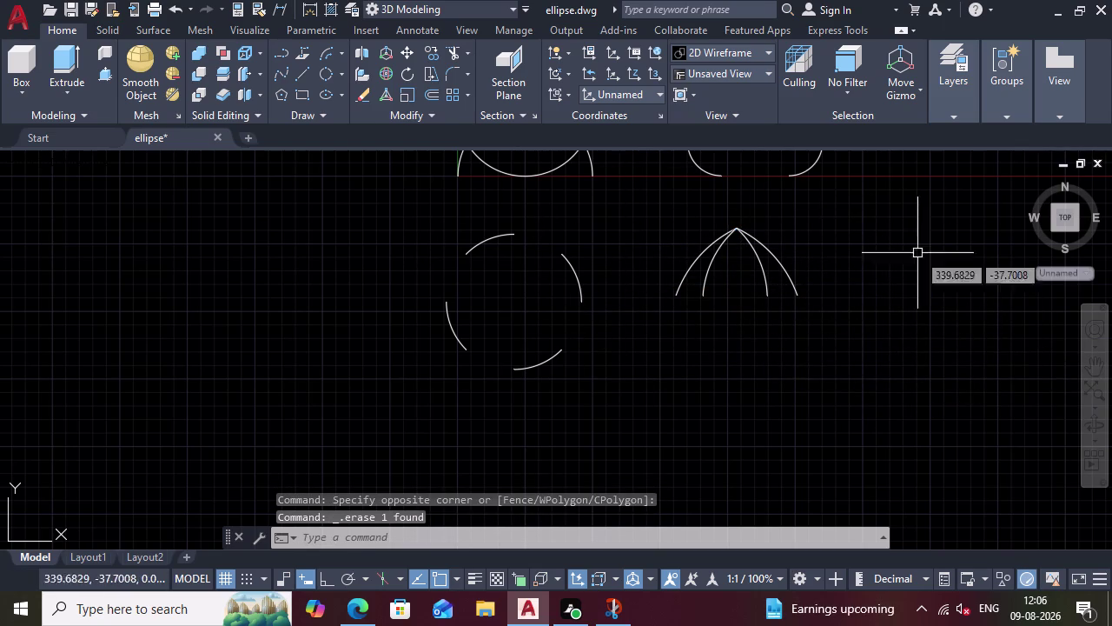
click(1100, 368)
drag(894, 290, 666, 337)
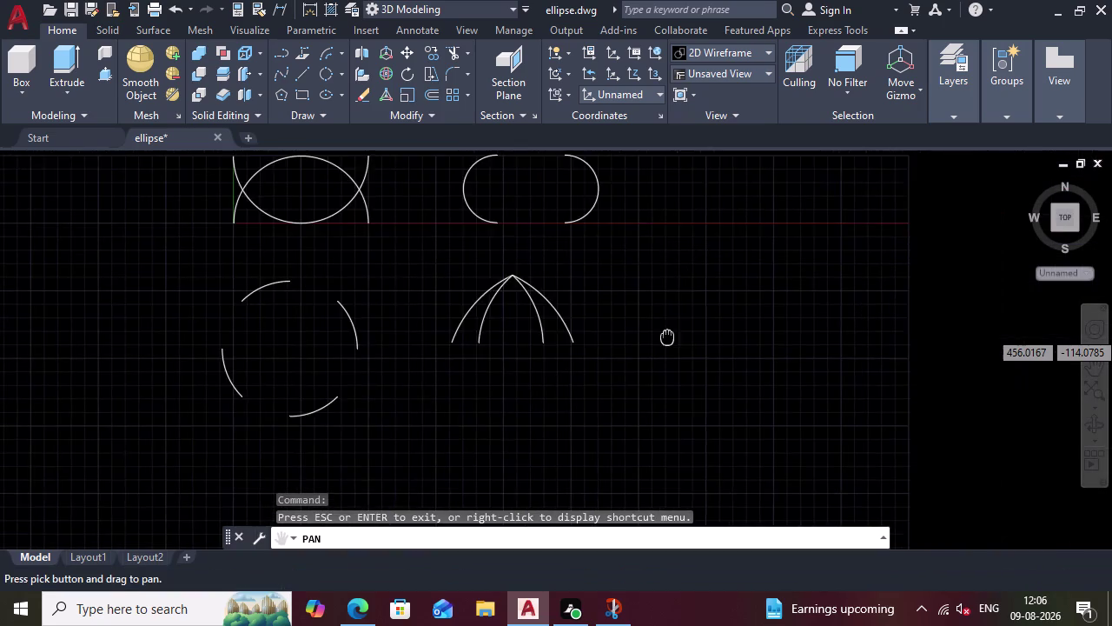
Pan the drawing further left so all four arc figures and the empty space show.
drag(665, 337, 643, 366)
key(Escape)
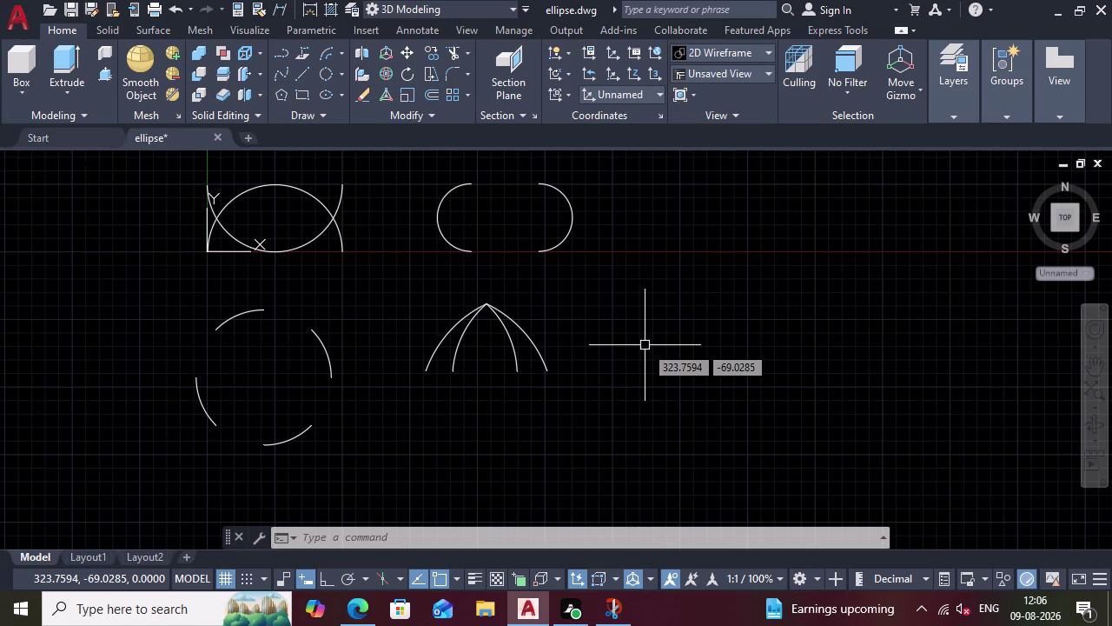
Start a LINE at a point to the right of the dome.
key(l)
key(BackSpace)
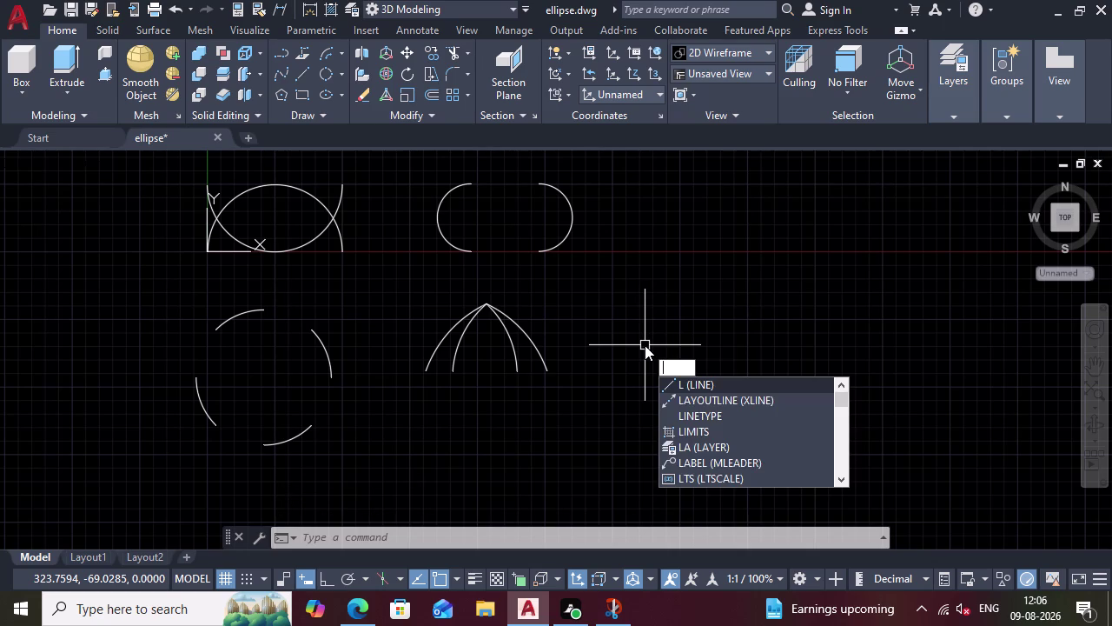
key(BackSpace)
key(BackSpace)
text(line)
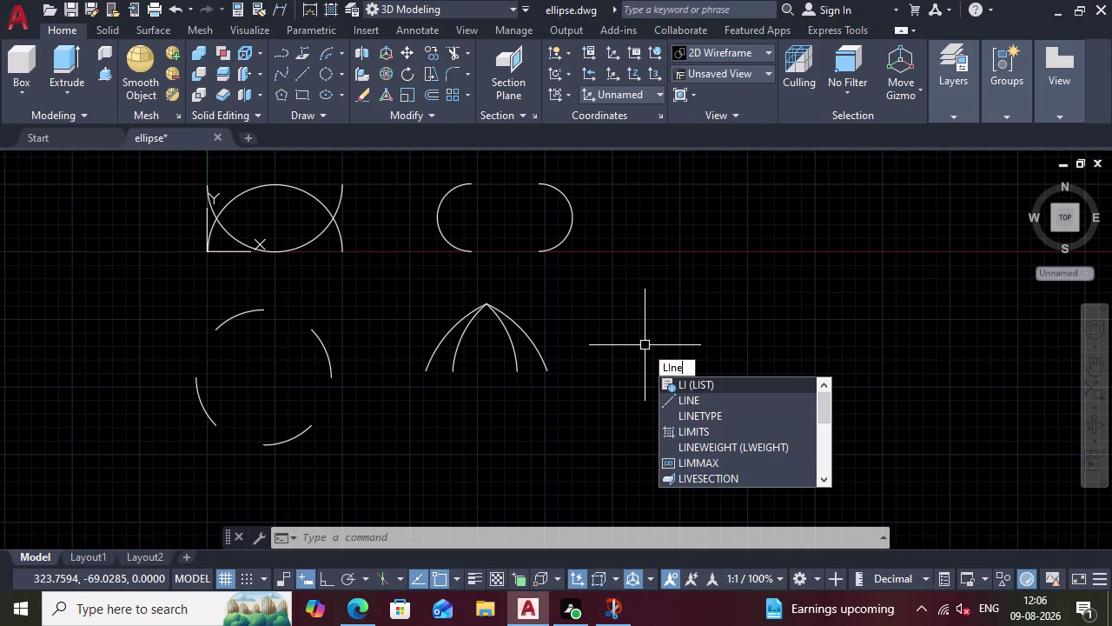
key(BackSpace)
key(BackSpace)
key(BackSpace)
key(BackSpace)
key(BackSpace)
key(l)
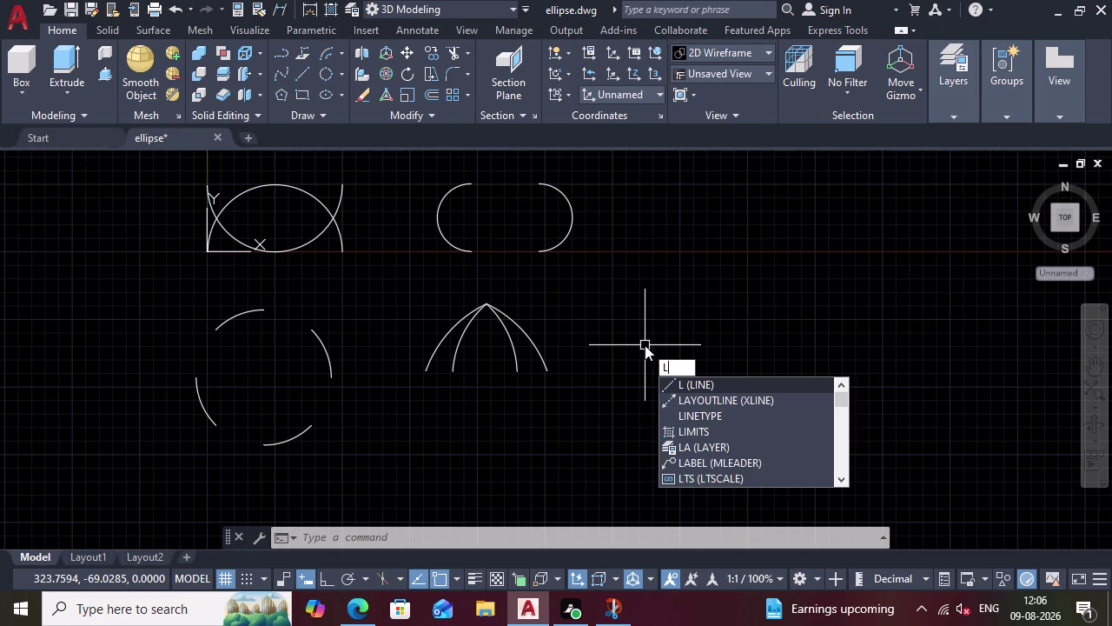
key(BackSpace)
key(BackSpace)
key(BackSpace)
key(l)
key(Return)
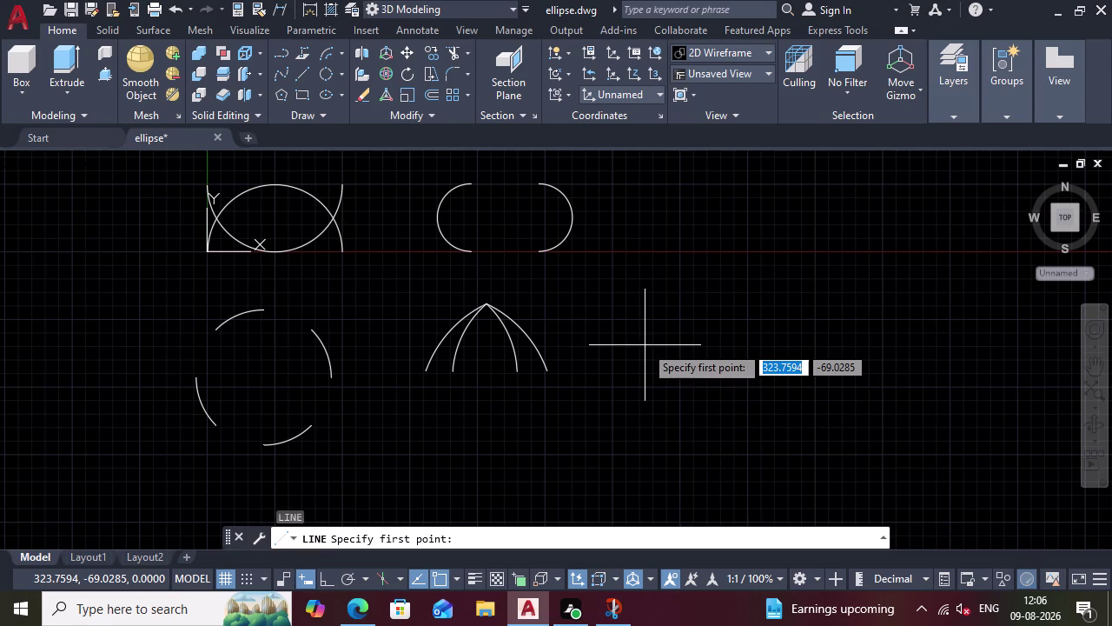
click(721, 318)
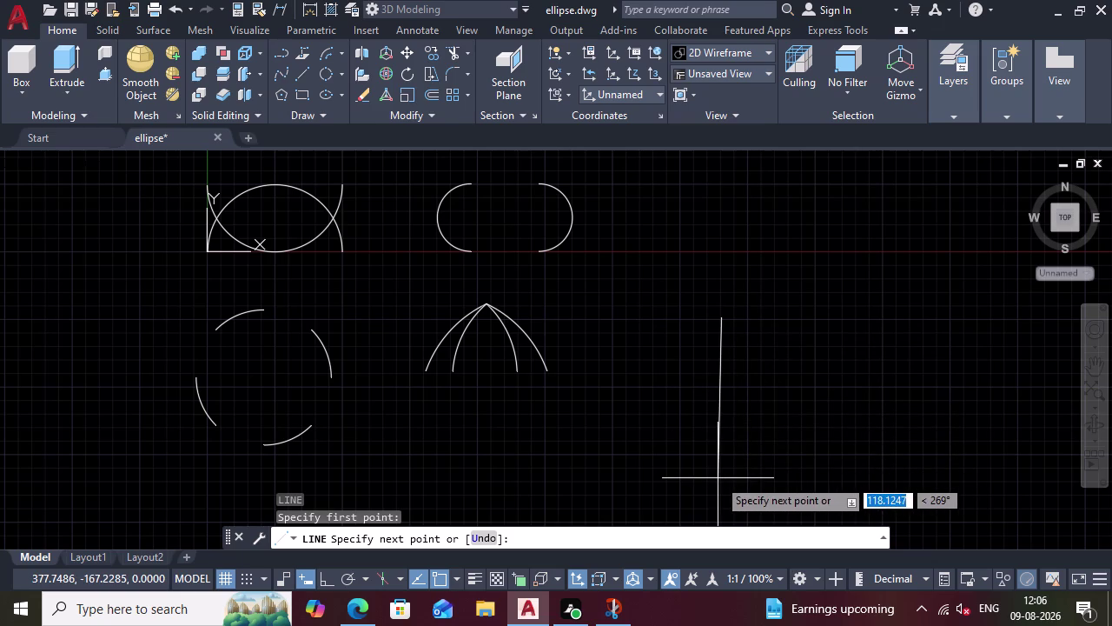
Draw the 40-unit side straight down at 270 degrees.
text(40)
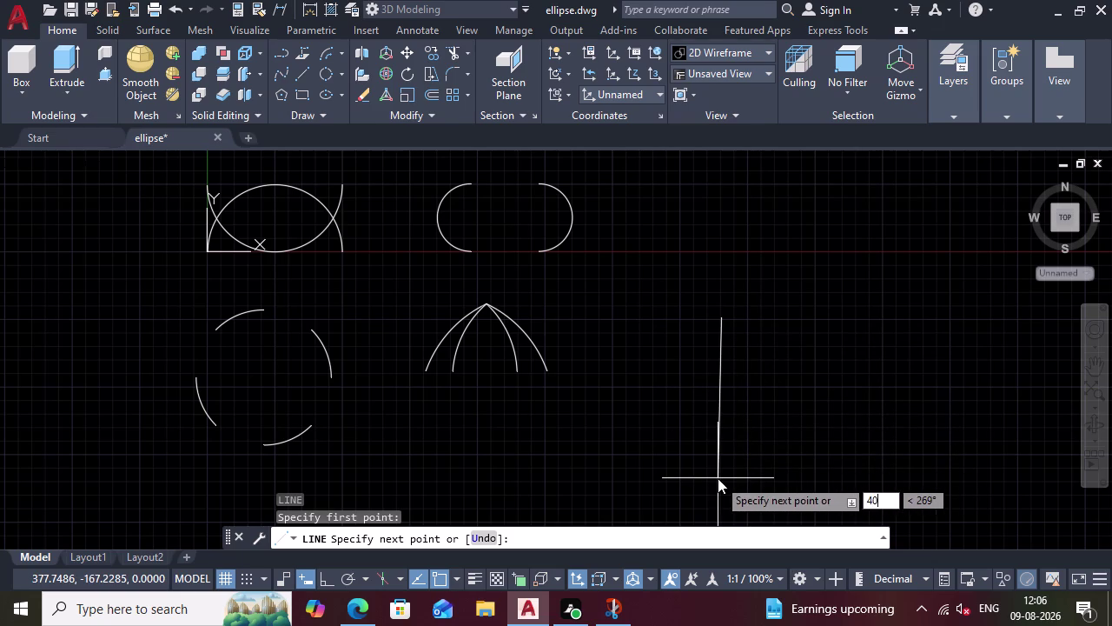
key(Tab)
text(27)
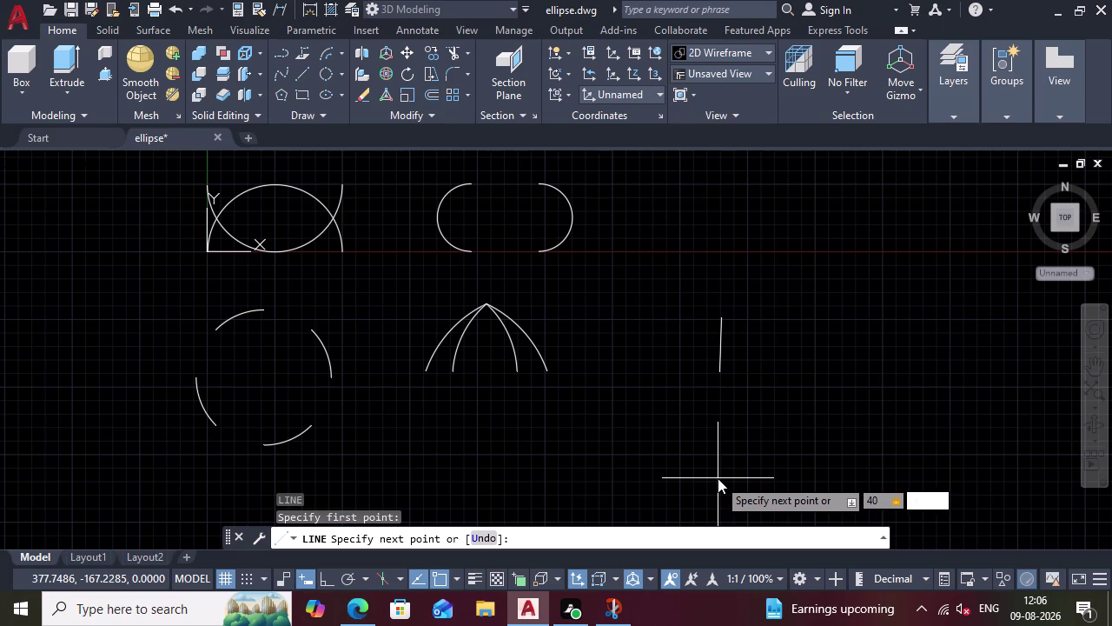
text(0)
key(Return)
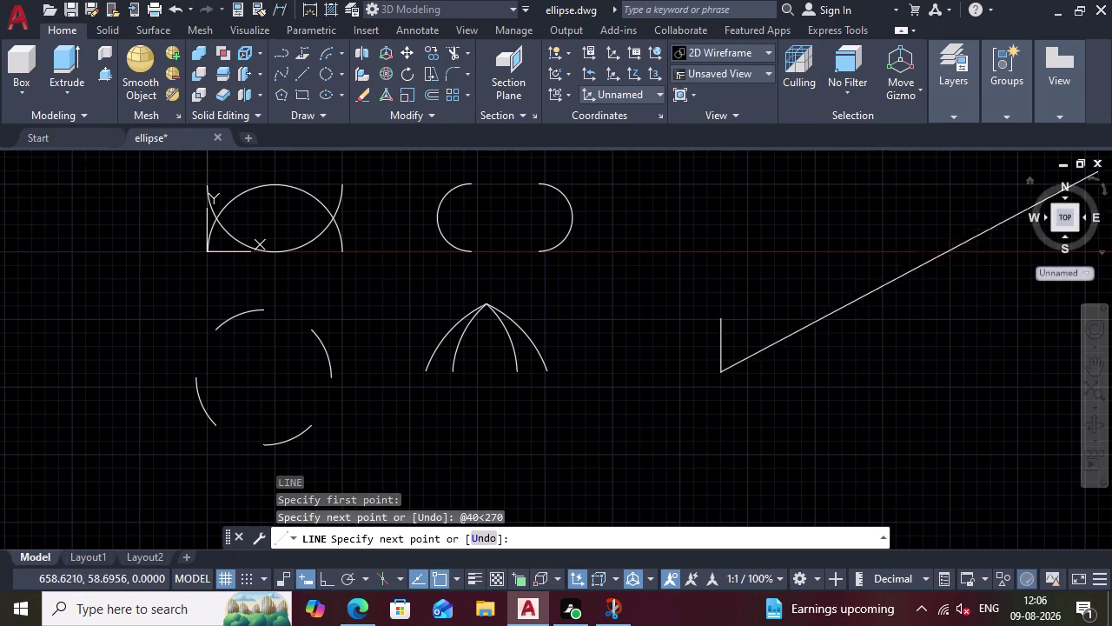
scroll(up, 3)
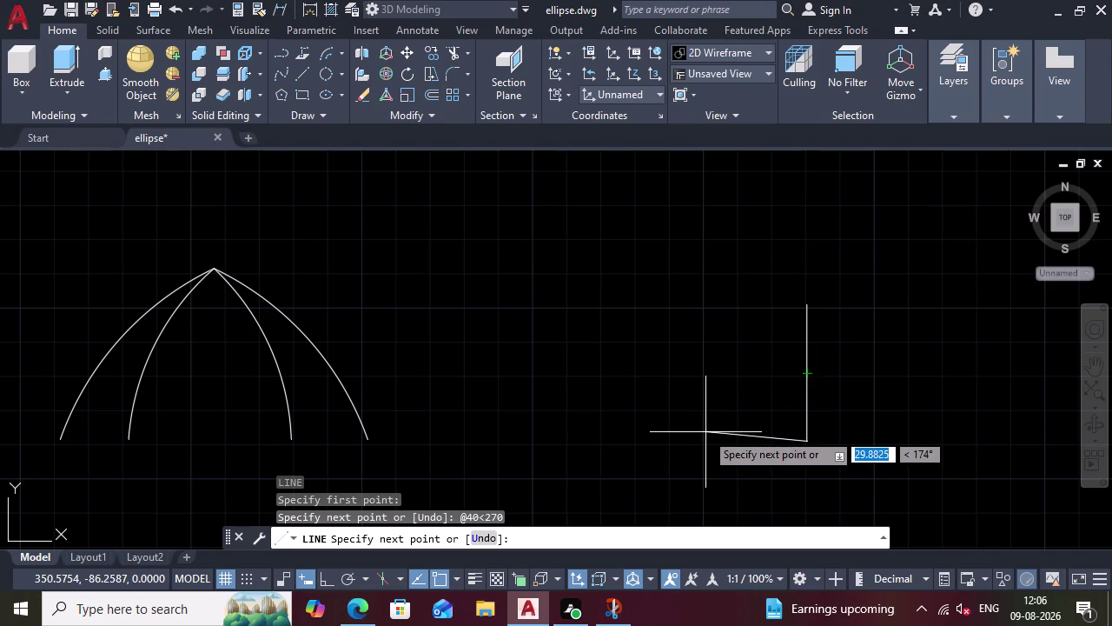
Add the 30-unit side at 180 degrees and a third side rising level with the top.
text(30)
key(Tab)
key(0)
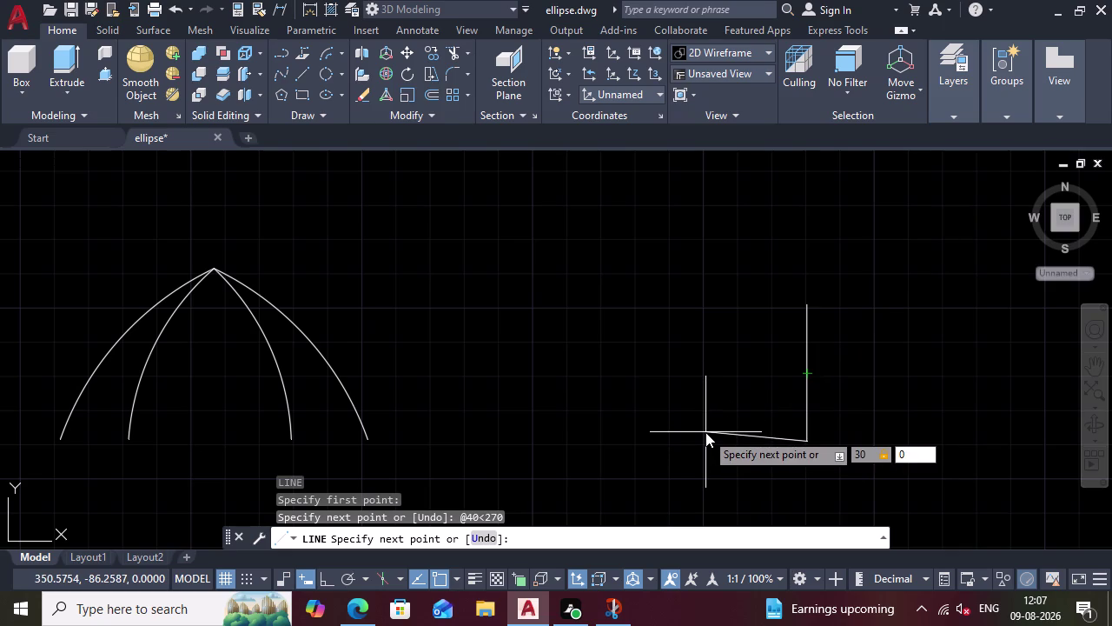
key(BackSpace)
key(1)
text(80)
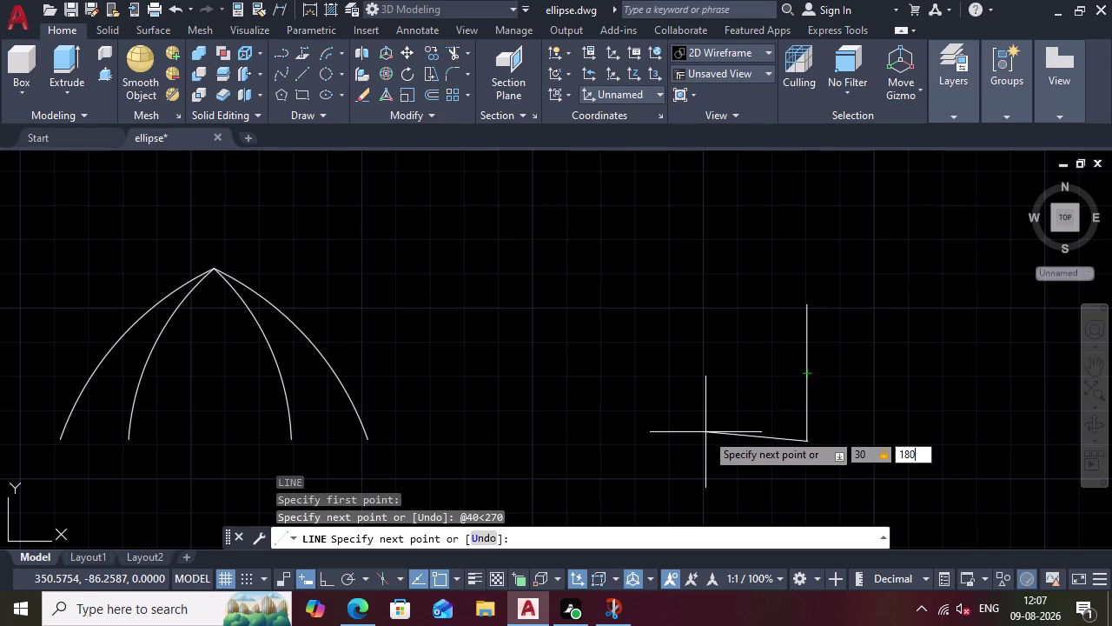
key(Return)
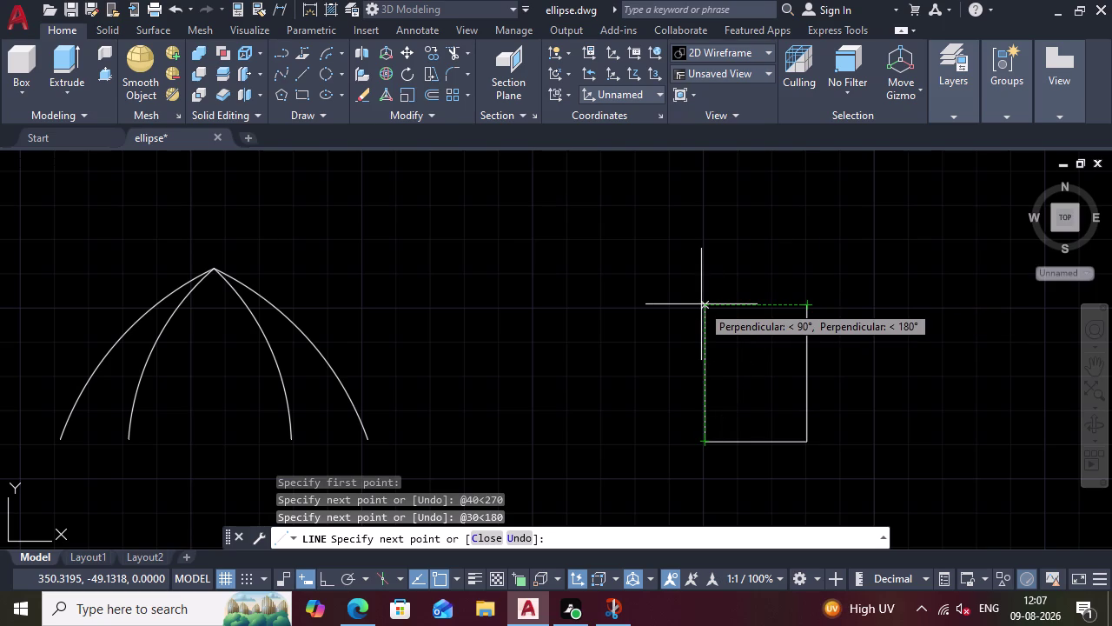
double_click(705, 303)
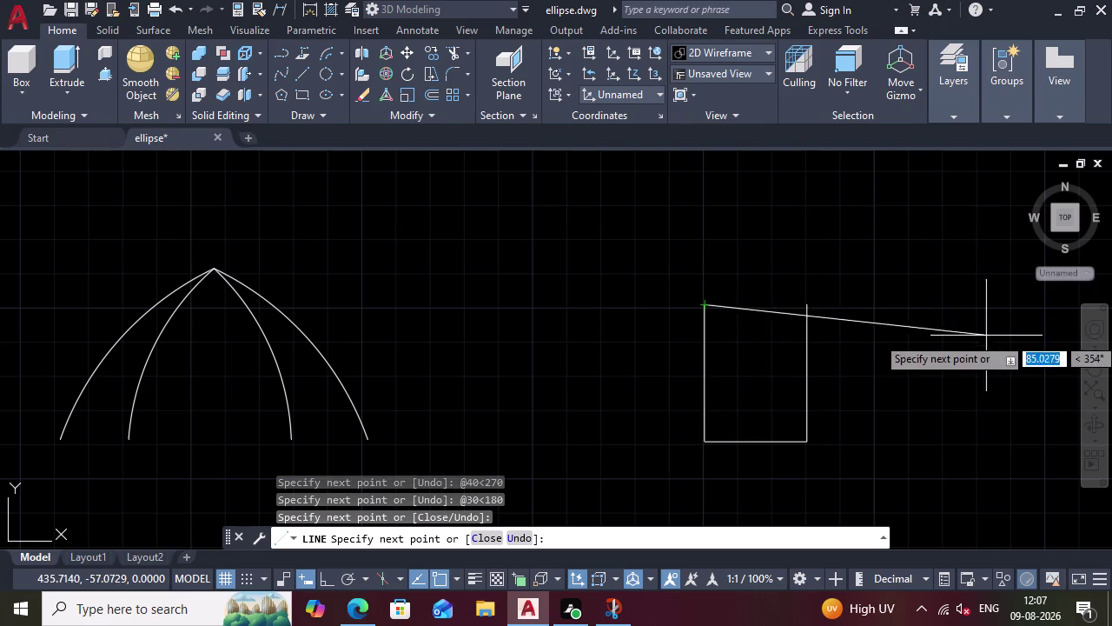
key(Escape)
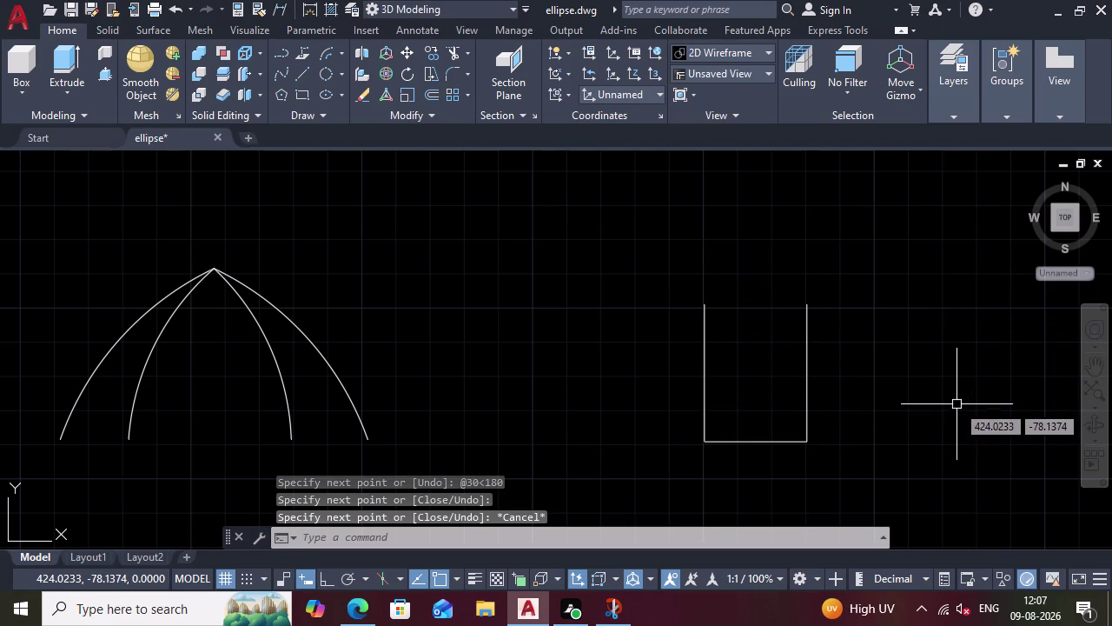
Try a line along the top of the outline, then cancel it.
key(l)
key(Return)
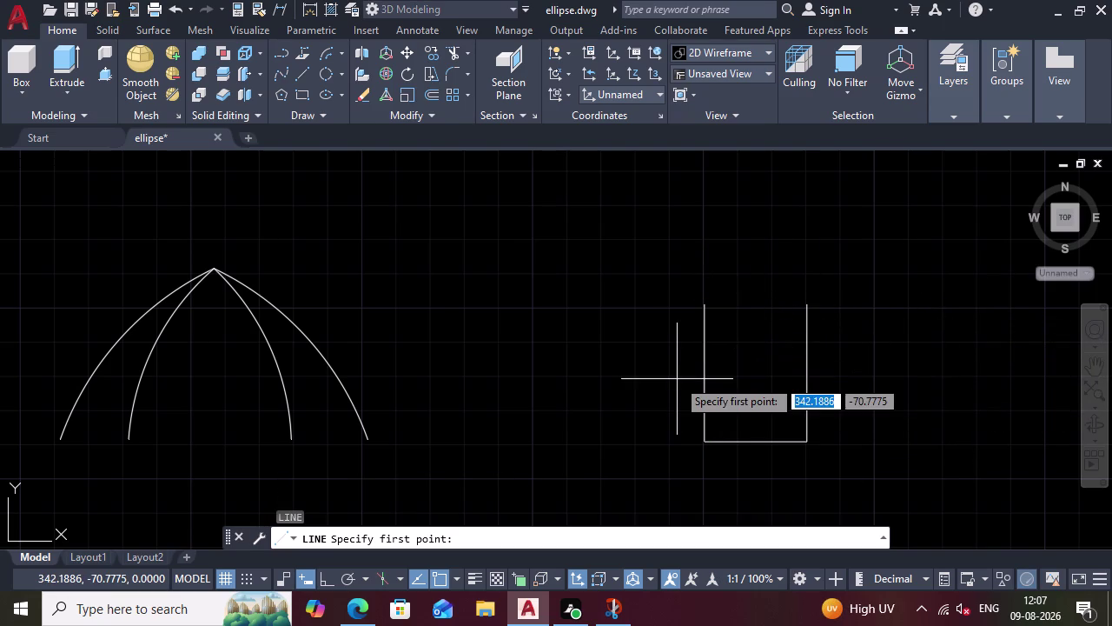
click(713, 308)
click(806, 307)
key(Escape)
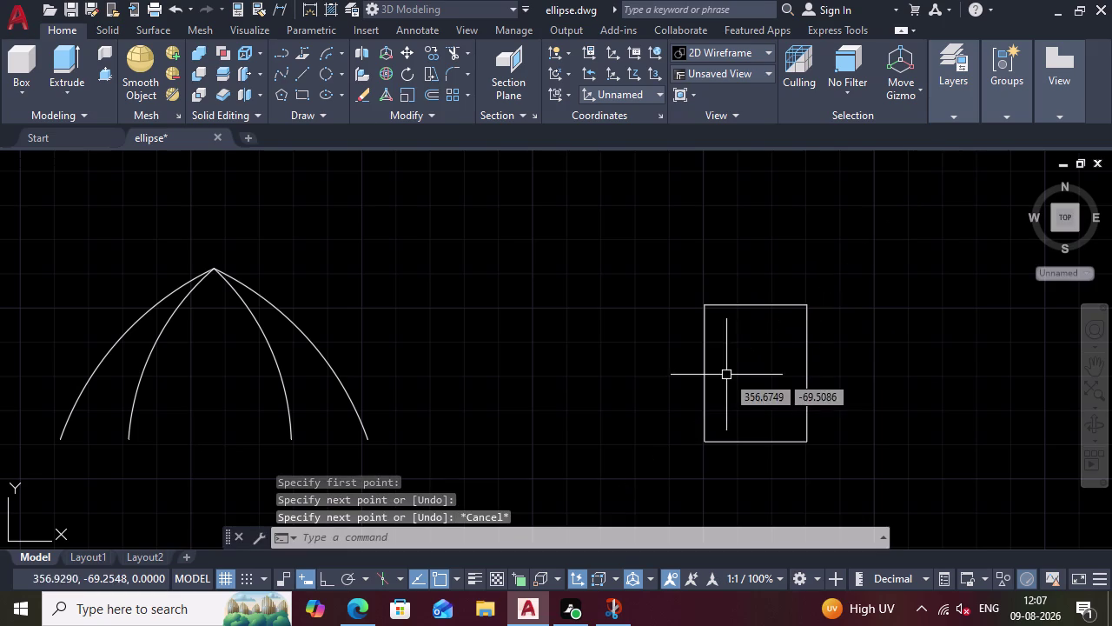
Delete the rectangle's left side and start a new line command.
click(706, 372)
key(Delete)
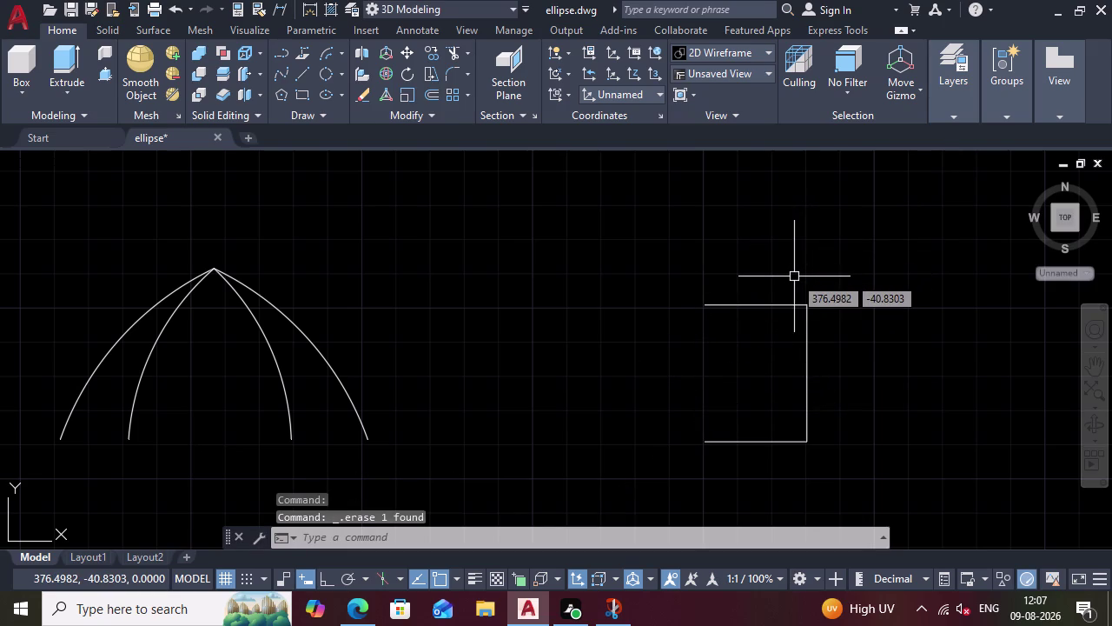
scroll(up, 3)
scroll(down, 3)
scroll(up, 3)
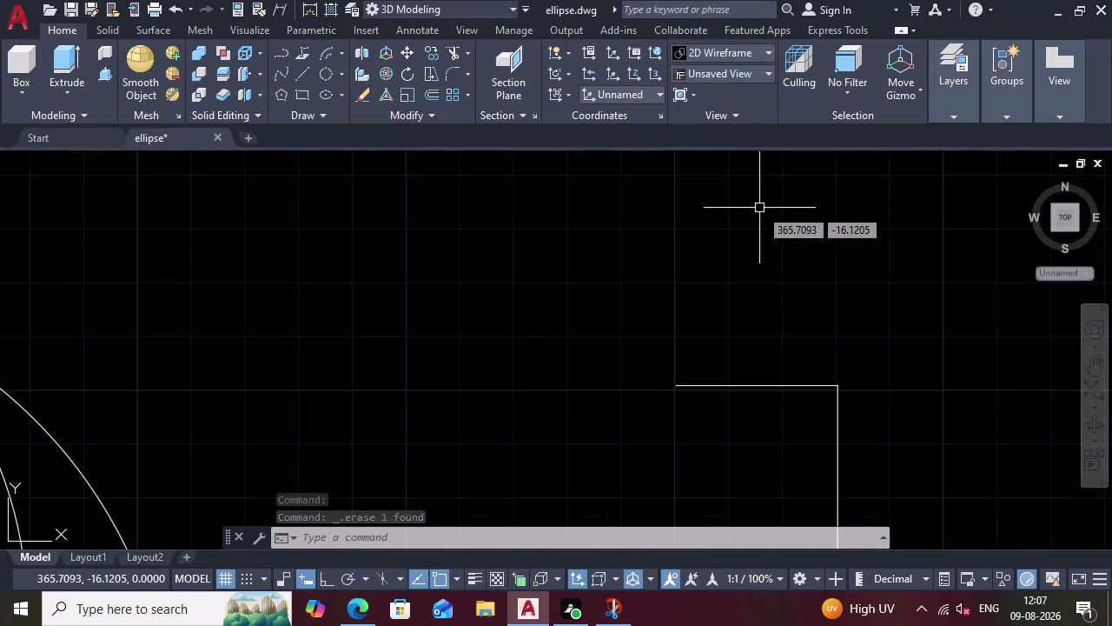
key(l)
key(Return)
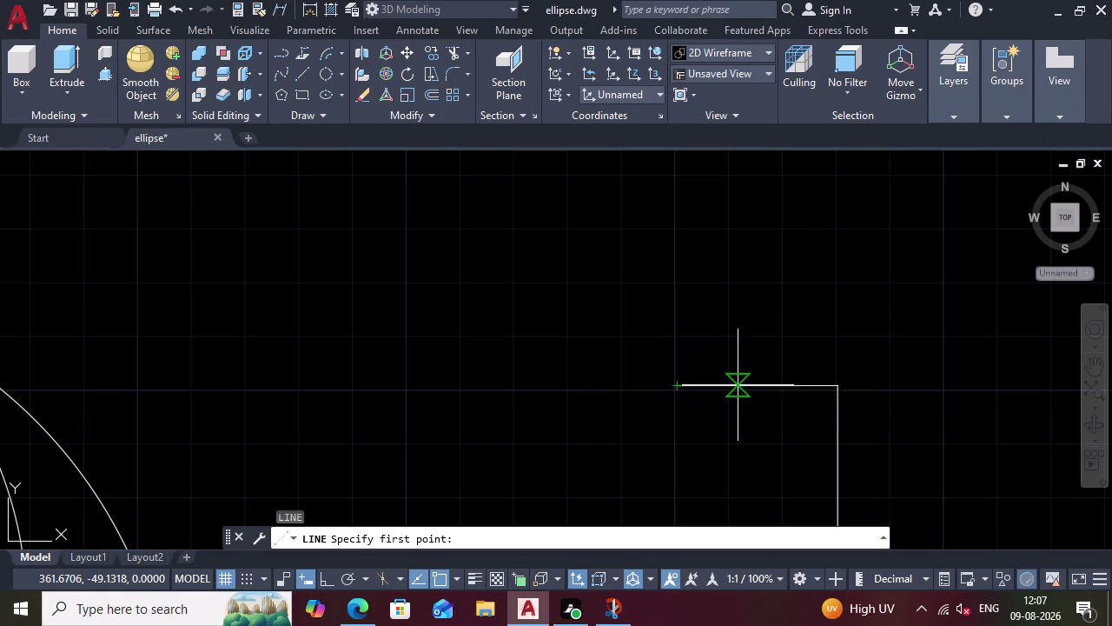
Start the line at the top edge's left end, replacing a 30-unit run with 20 units.
click(668, 379)
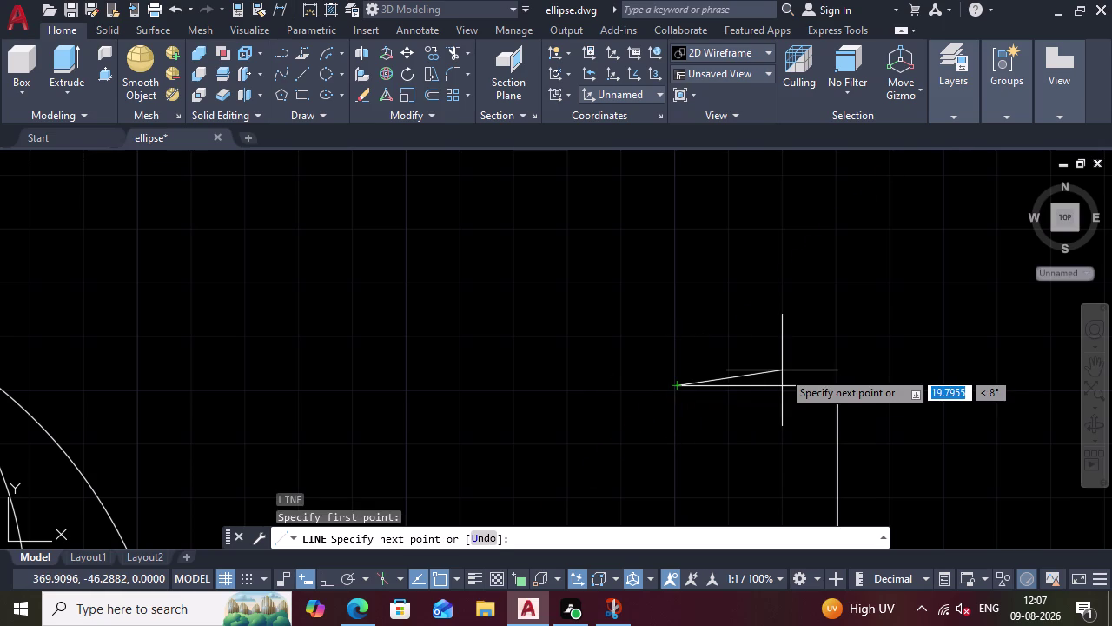
text(30)
key(Tab)
key(0)
key(Return)
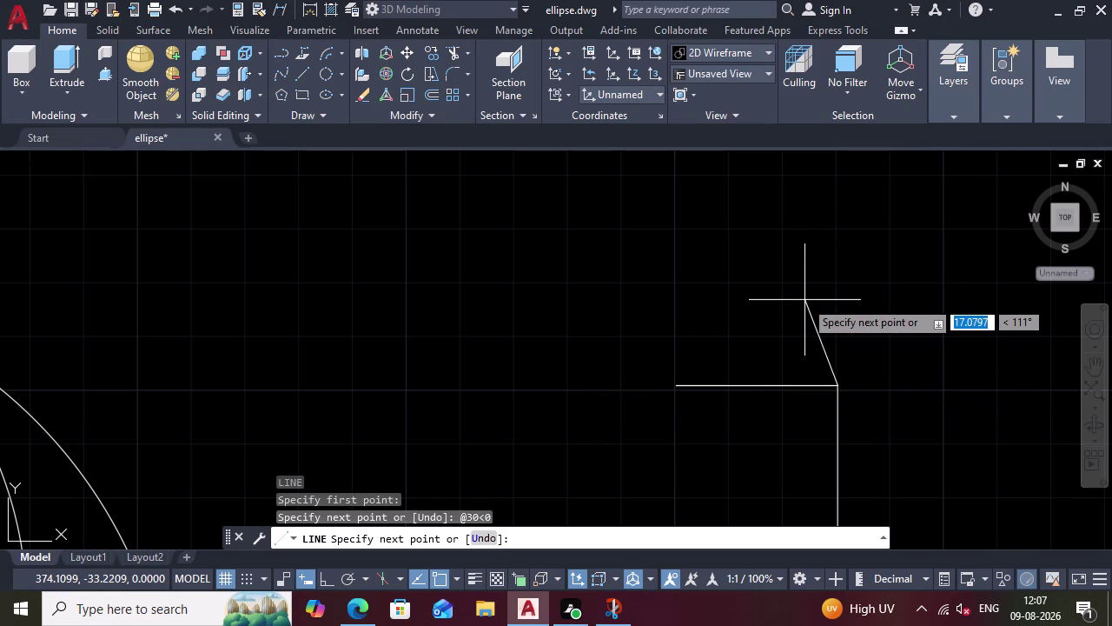
key(ctrl+z)
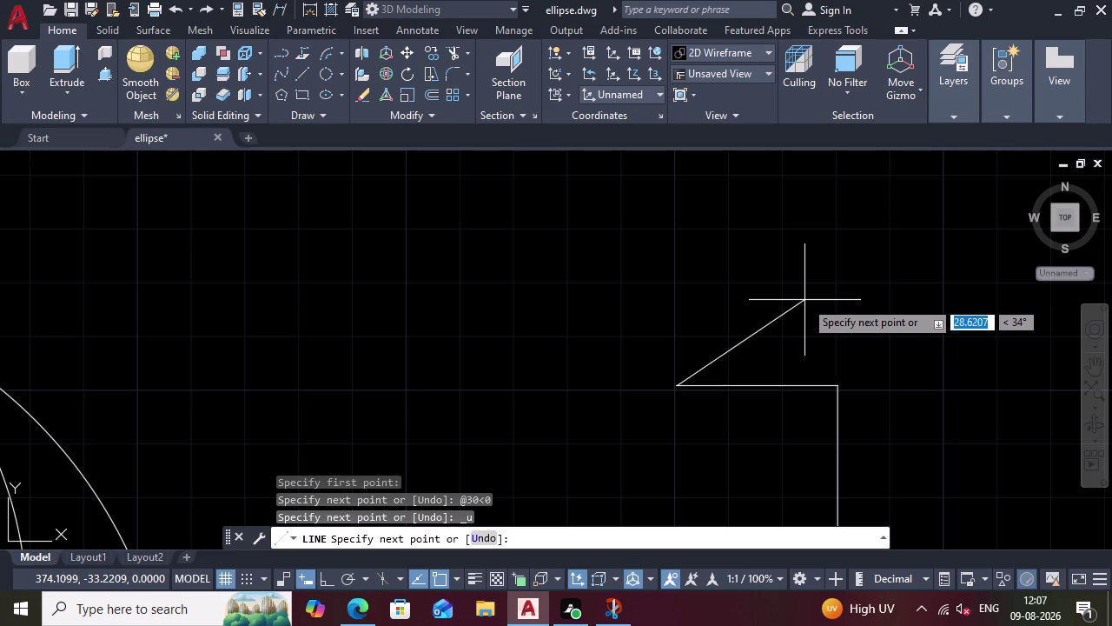
text(20)
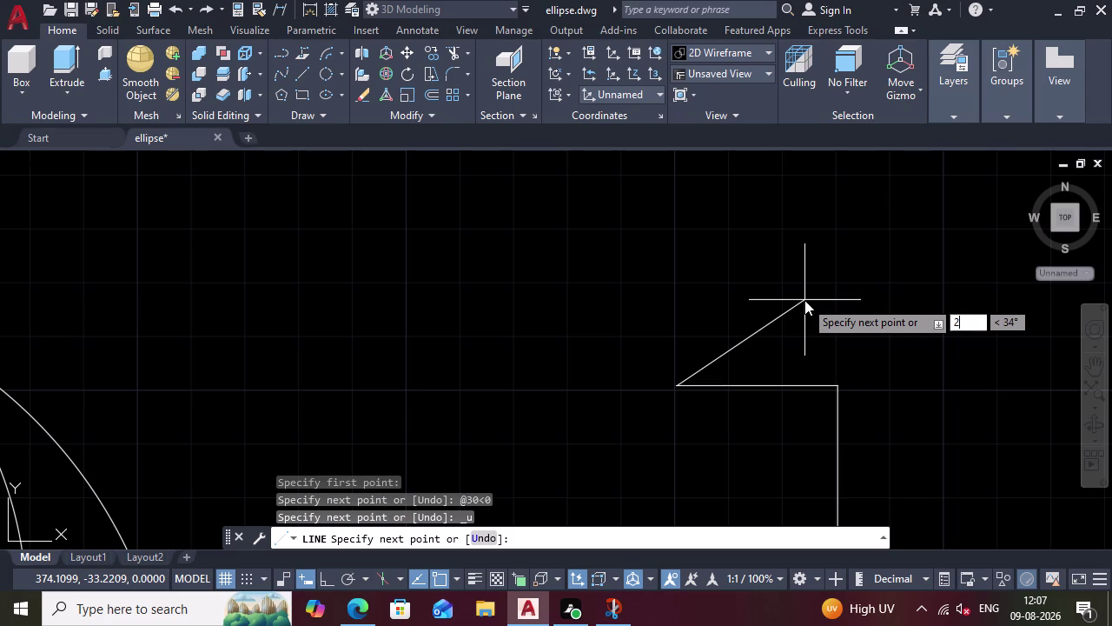
key(Tab)
key(0)
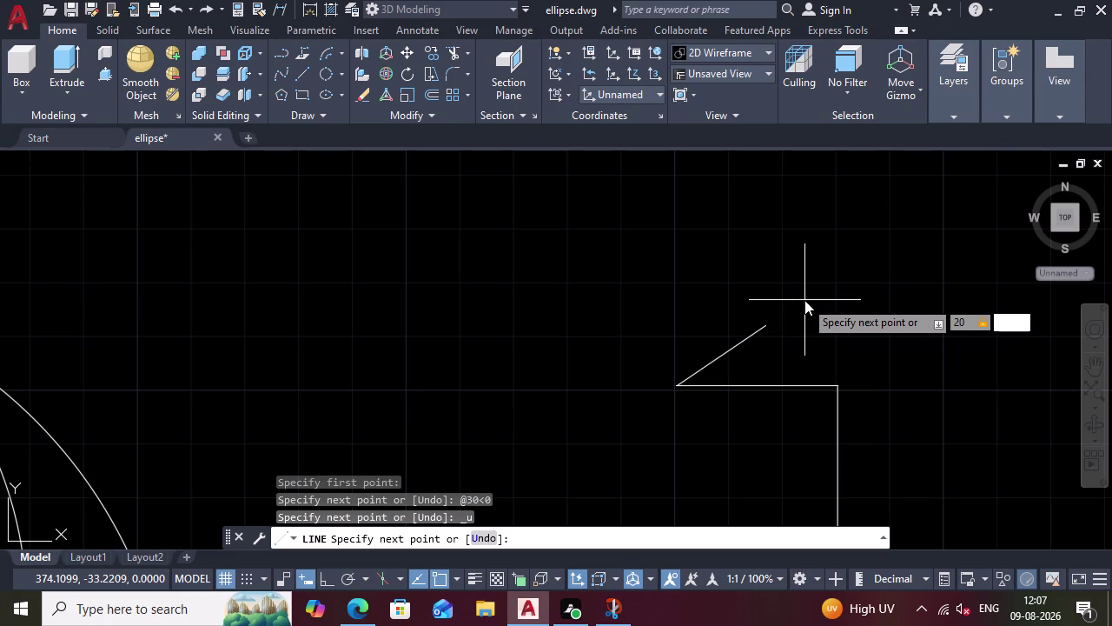
key(Return)
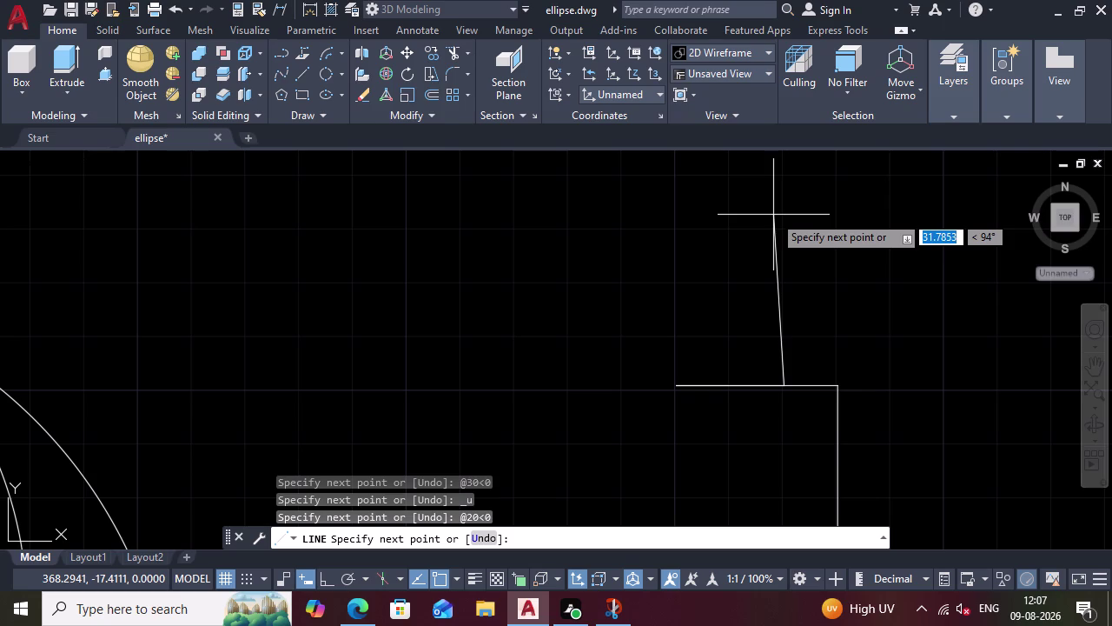
Continue with an 80-unit segment at 90 degrees, then end the line.
text(80)
key(Tab)
key(0)
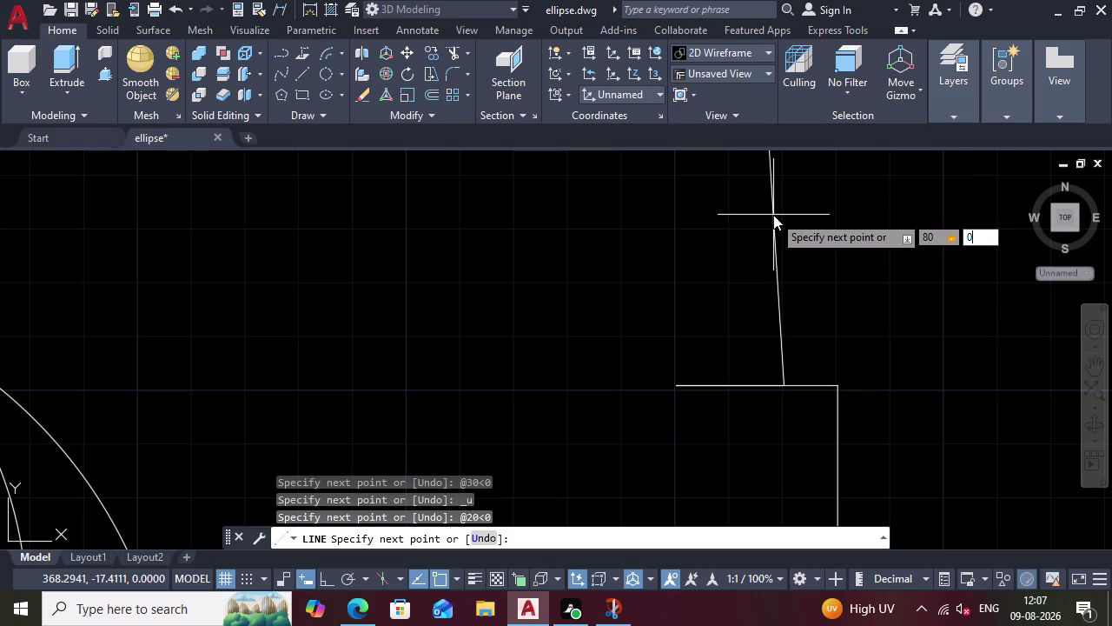
text(90)
key(BackSpace)
key(BackSpace)
key(BackSpace)
text(90)
key(Return)
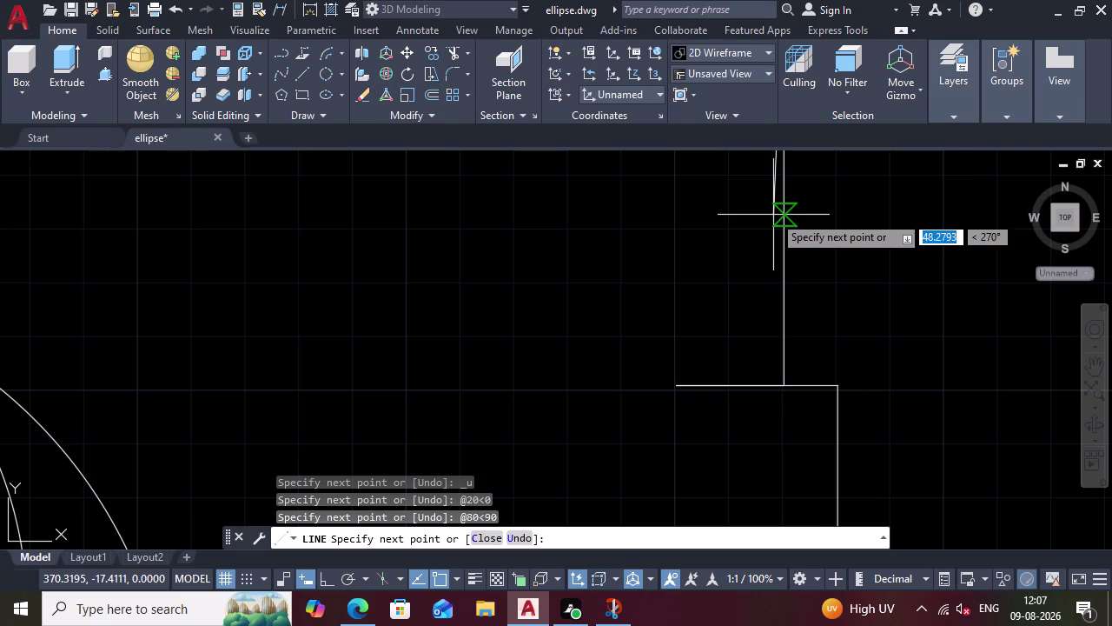
scroll(down, 3)
scroll(up, 3)
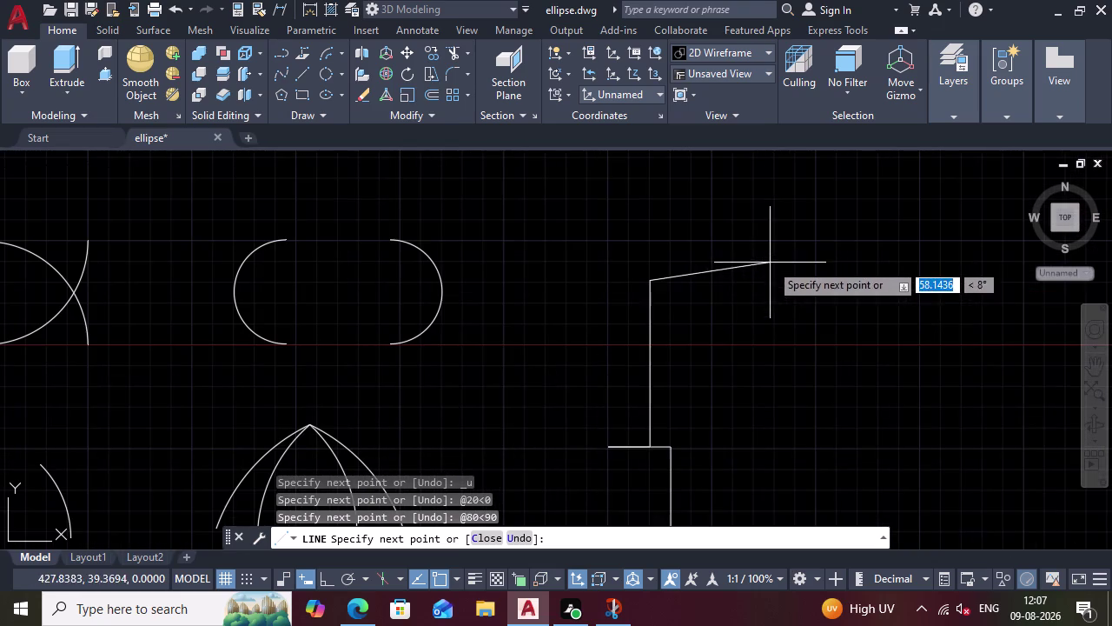
scroll(down, 3)
scroll(up, 3)
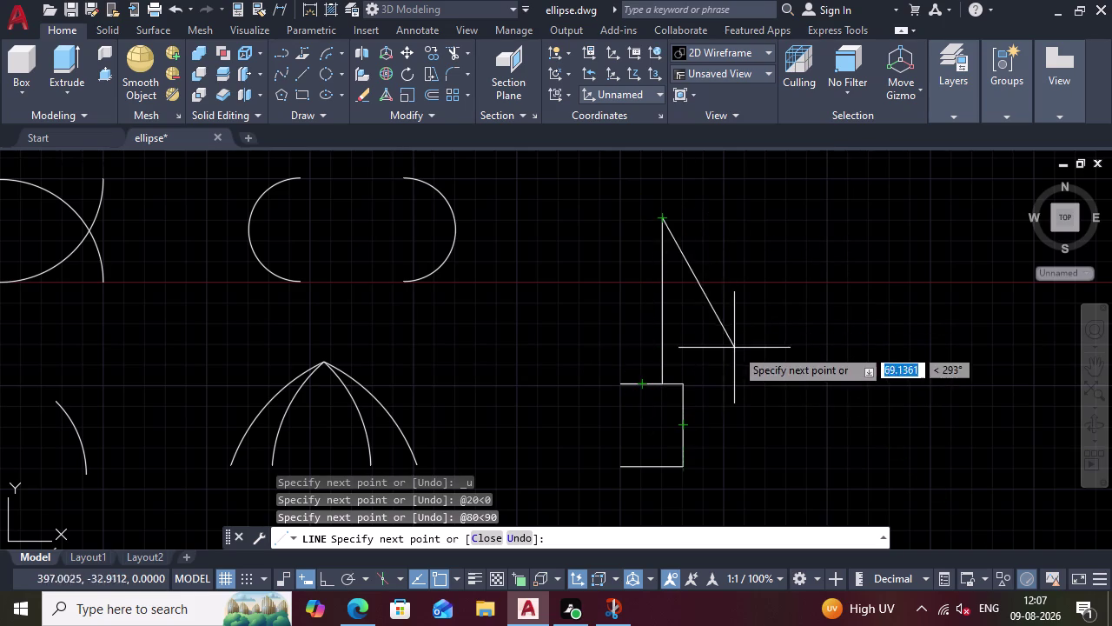
key(Escape)
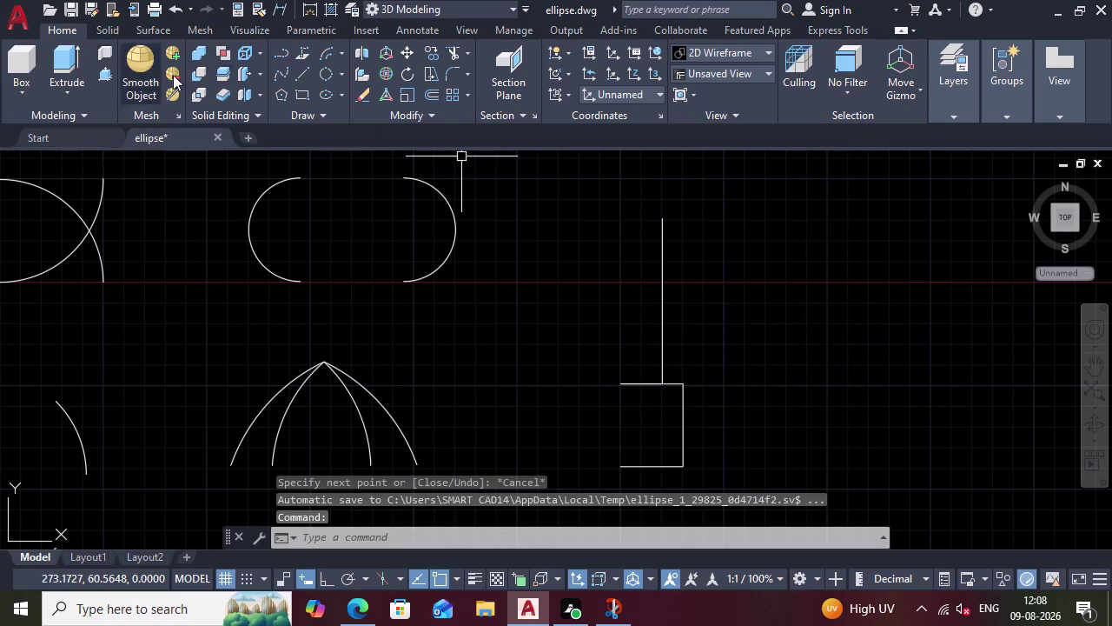
Erase the upright line and redraw it as an 80-unit line from the top edge.
click(664, 303)
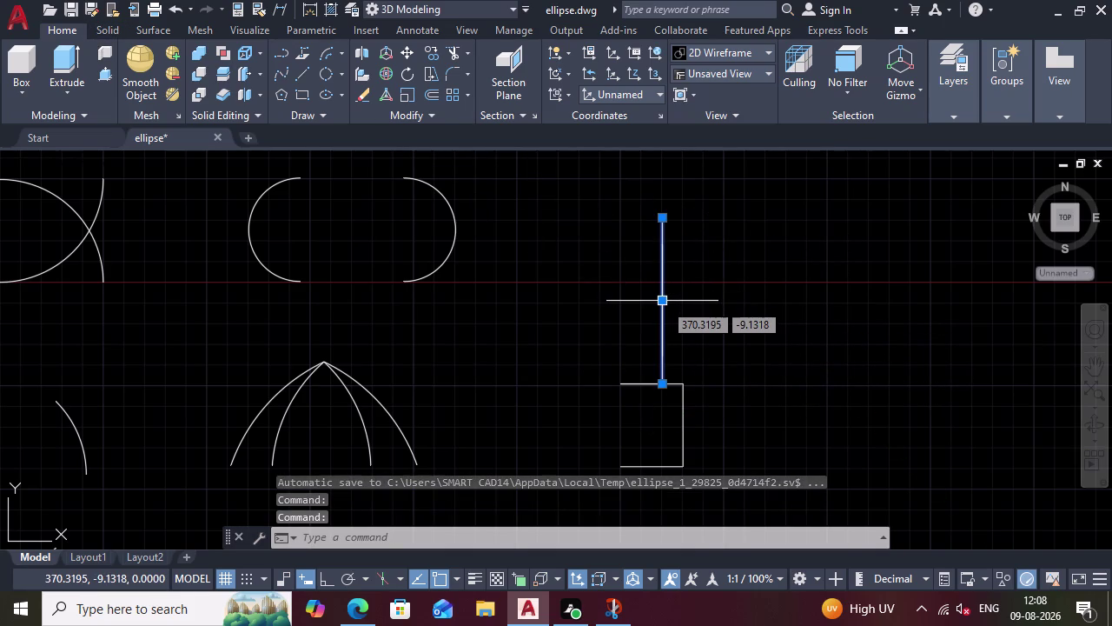
key(Delete)
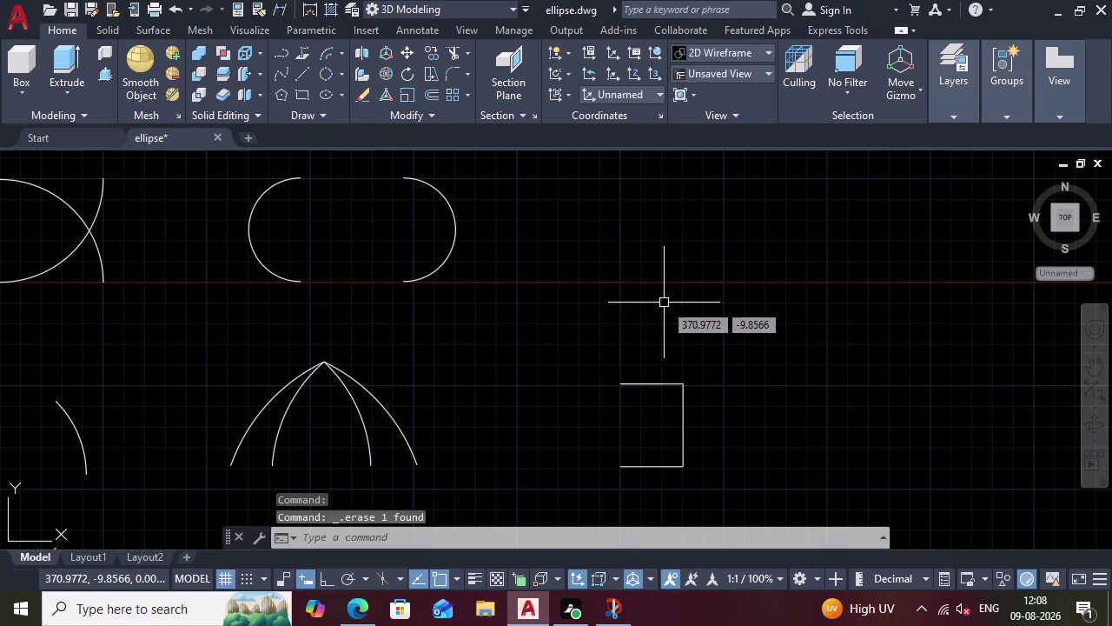
key(l)
key(Return)
click(665, 391)
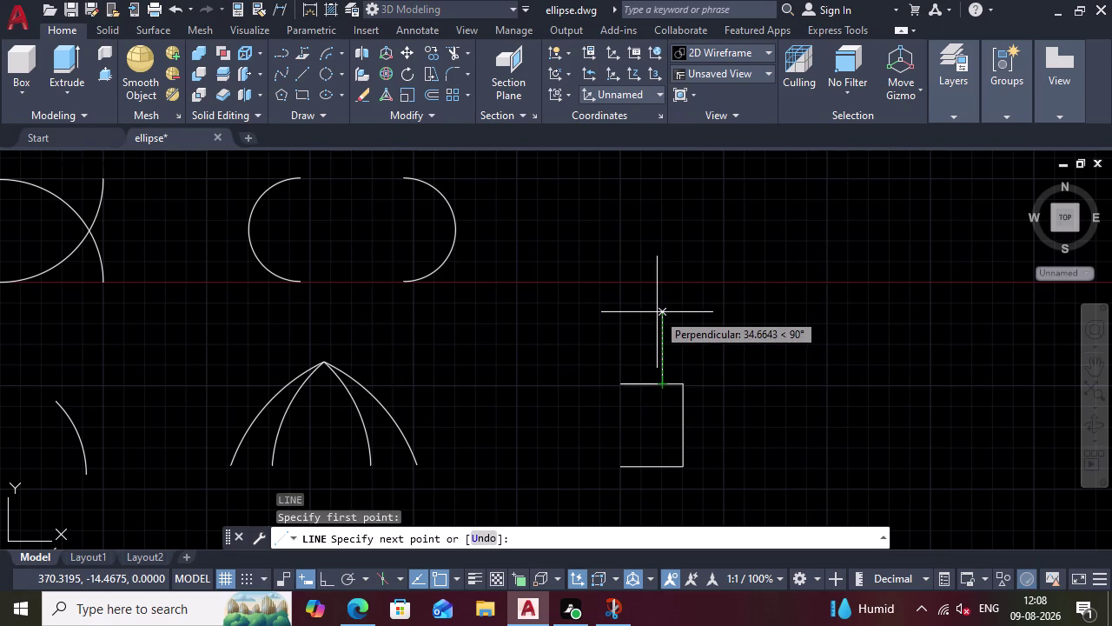
text(80)
key(Return)
key(Escape)
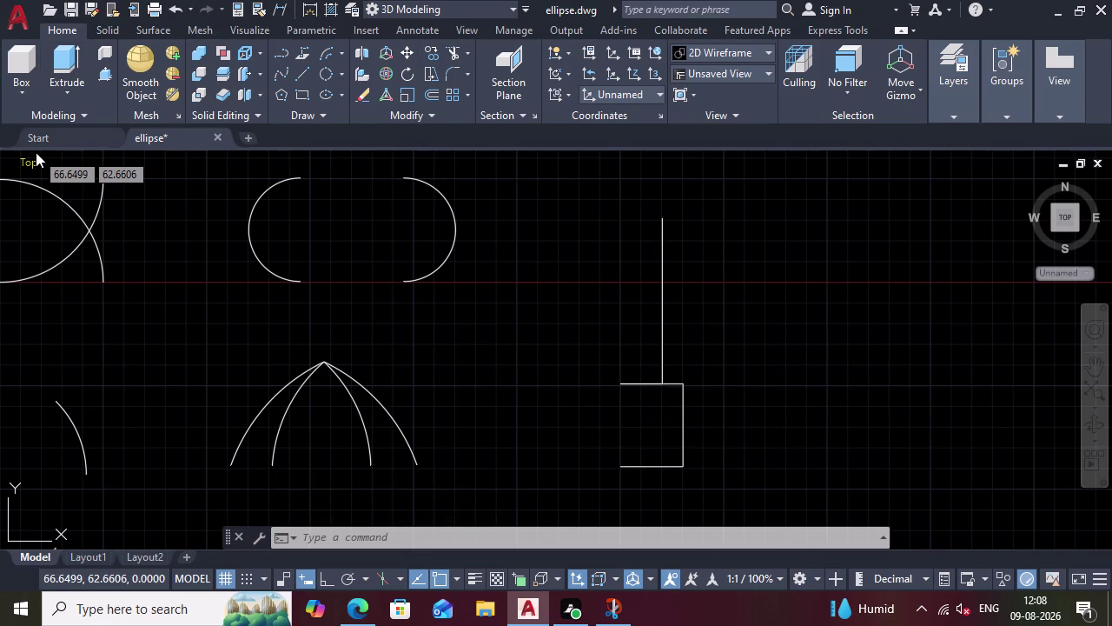
Dimension the outline's right side, confirming it measures 40.
text(dim)
key(Return)
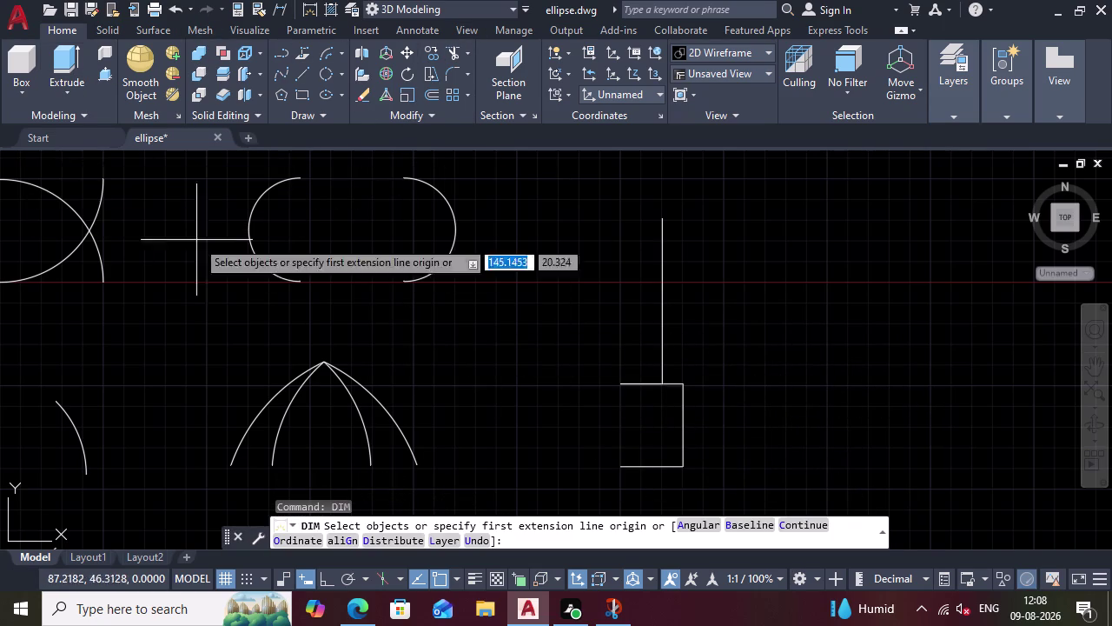
click(685, 384)
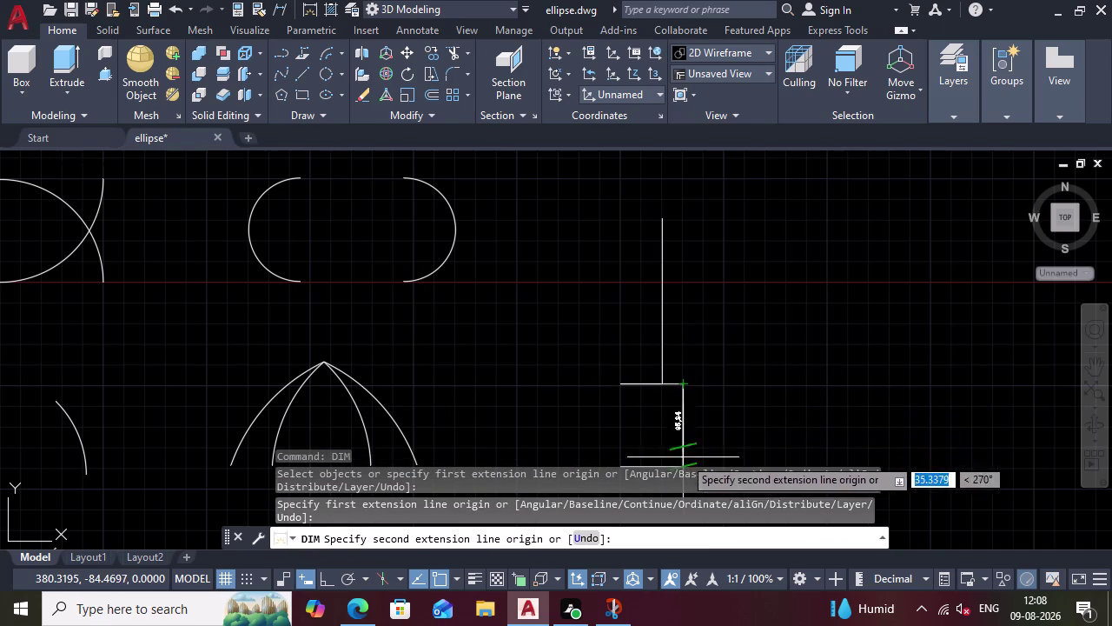
scroll(down, 3)
double_click(689, 456)
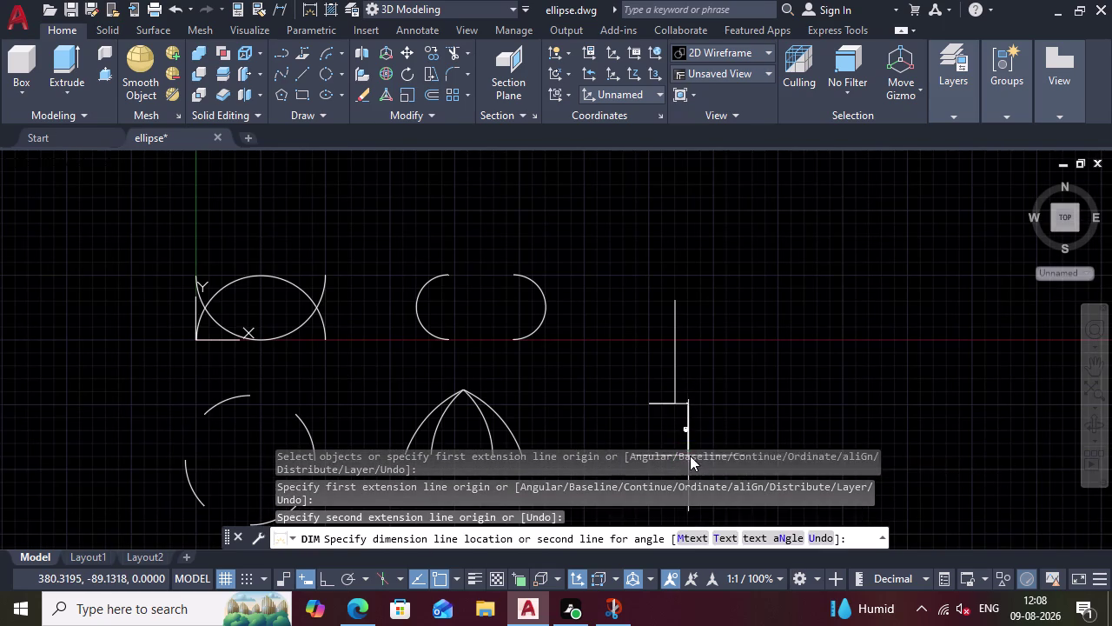
click(714, 438)
scroll(up, 3)
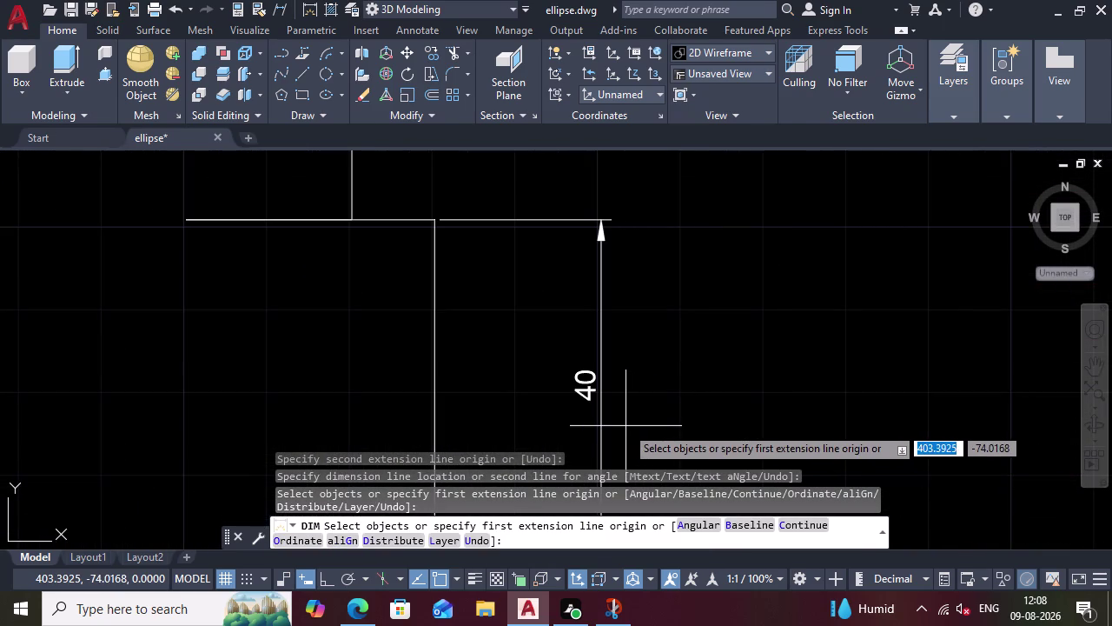
scroll(down, 3)
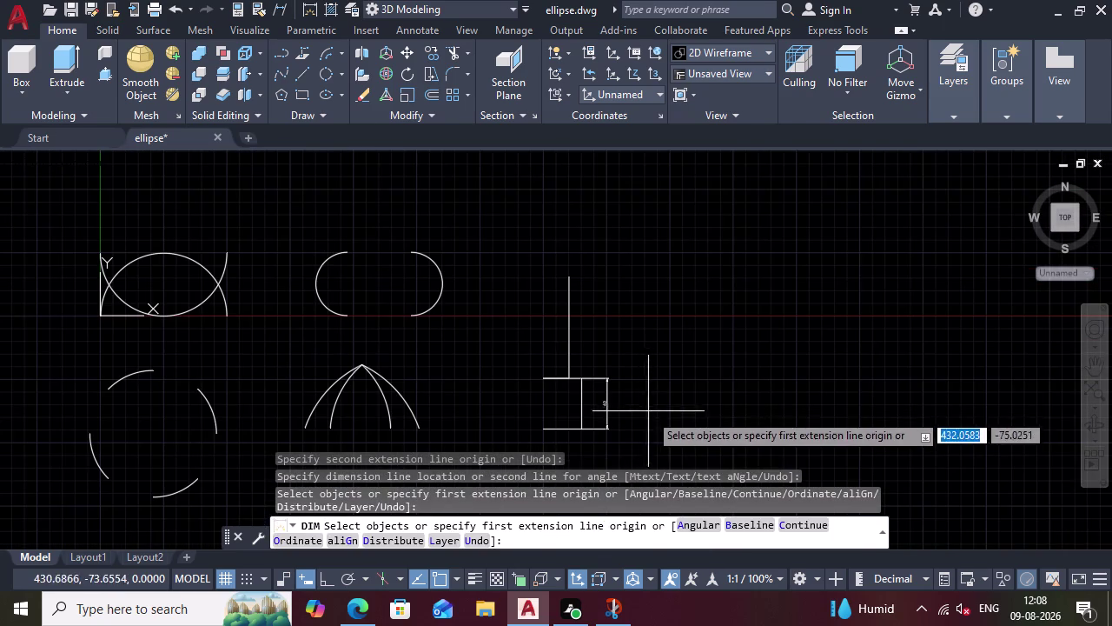
key(Escape)
Erase the right side, bottom line and the 40 dimension with a crossing selection.
click(621, 442)
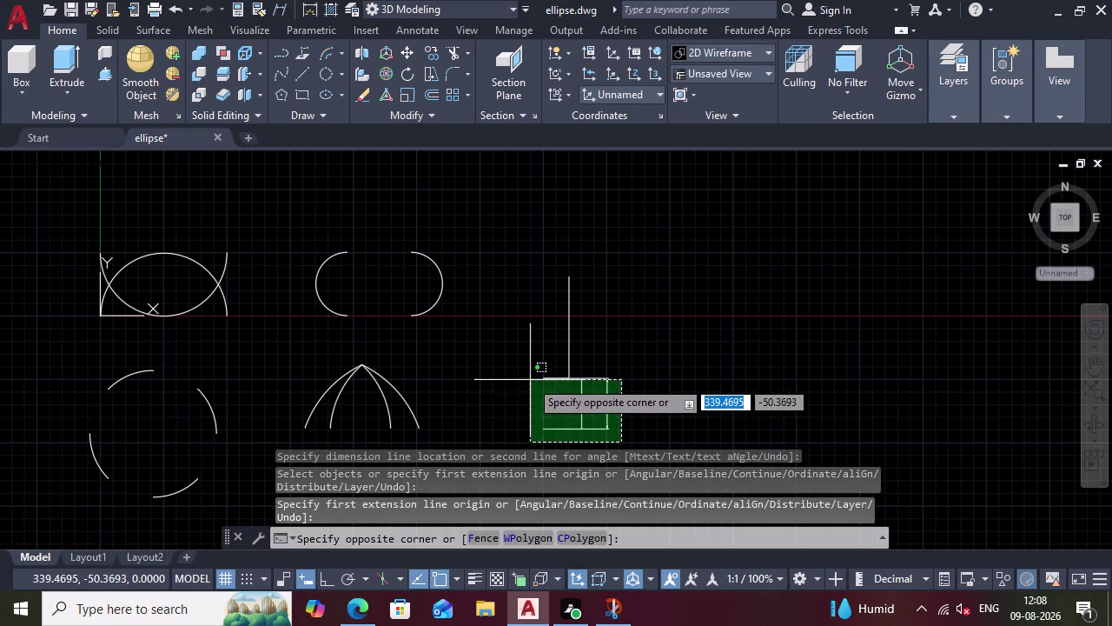
click(559, 399)
key(Delete)
scroll(up, 3)
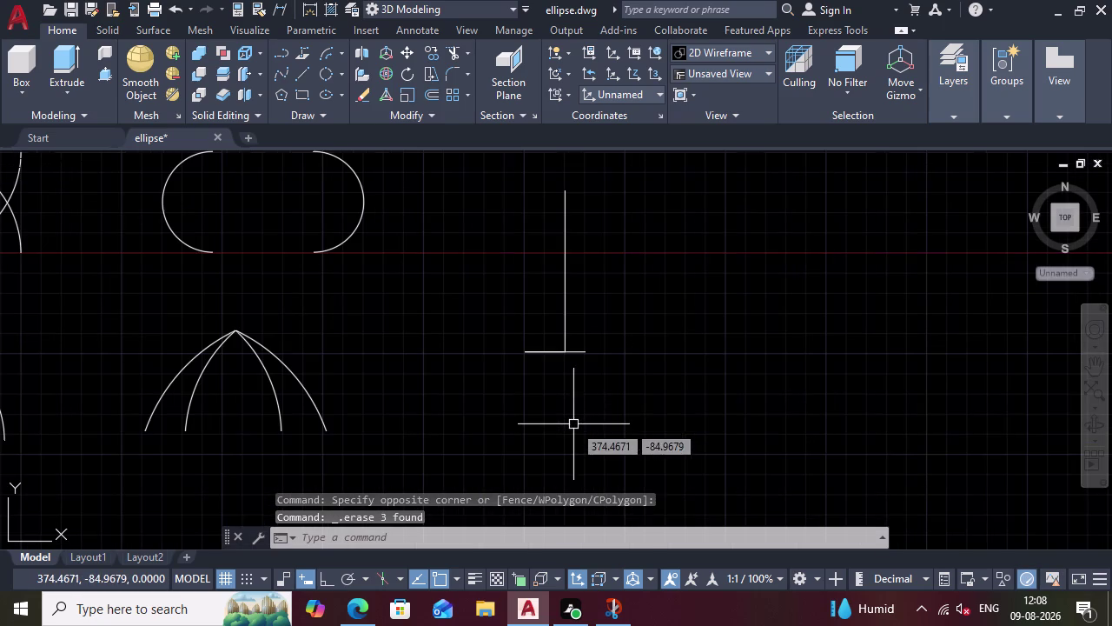
Draw an 80-unit line straight down from the top edge's right endpoint.
key(l)
key(Return)
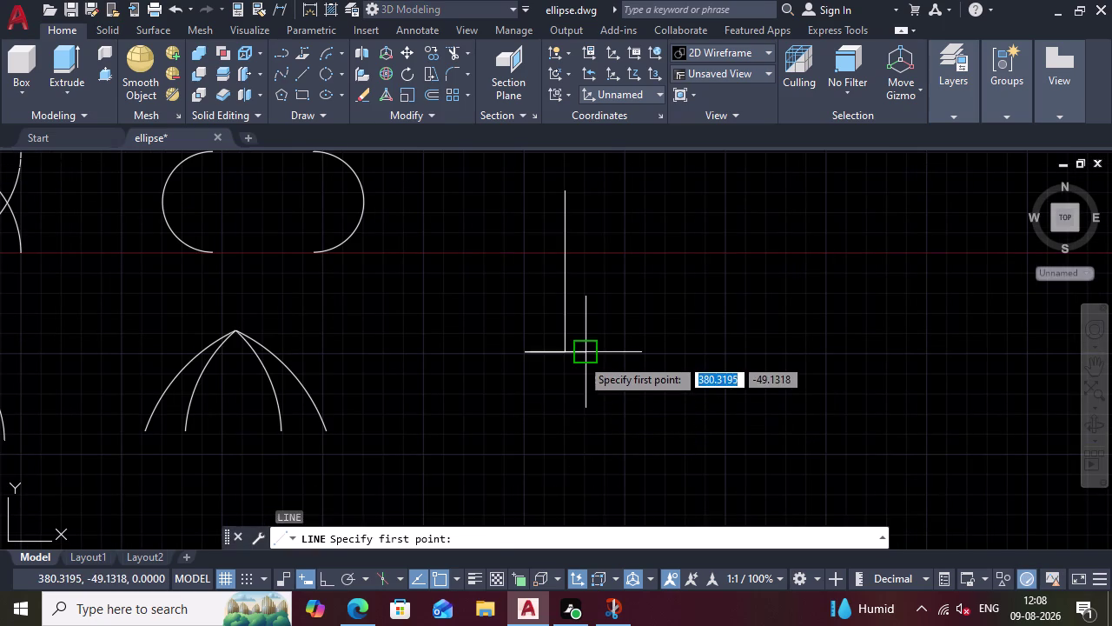
click(584, 356)
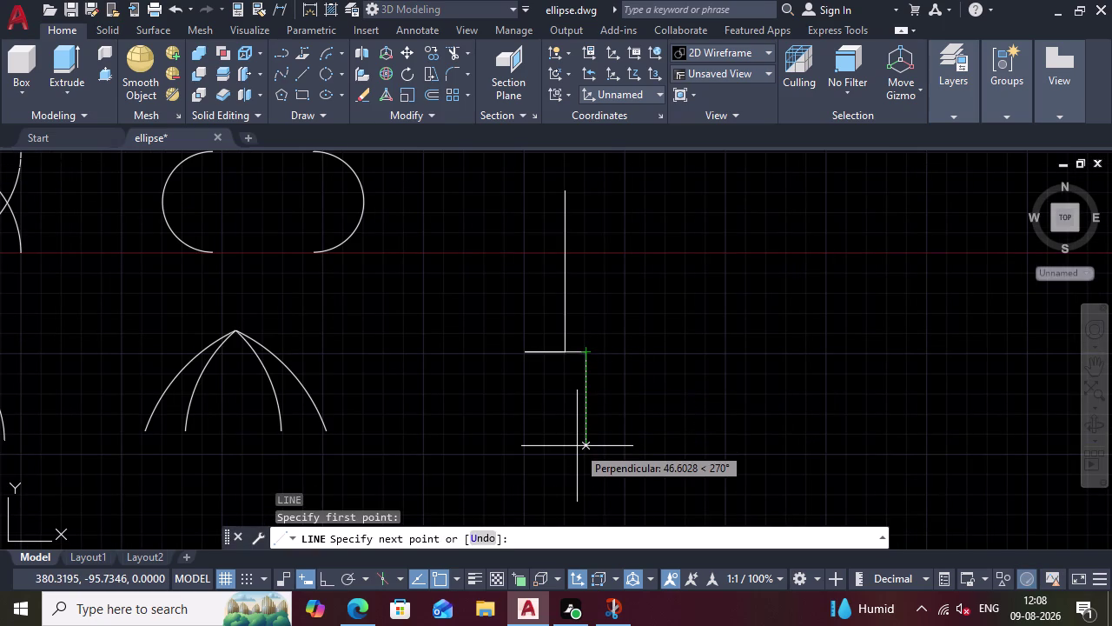
text(80)
key(Return)
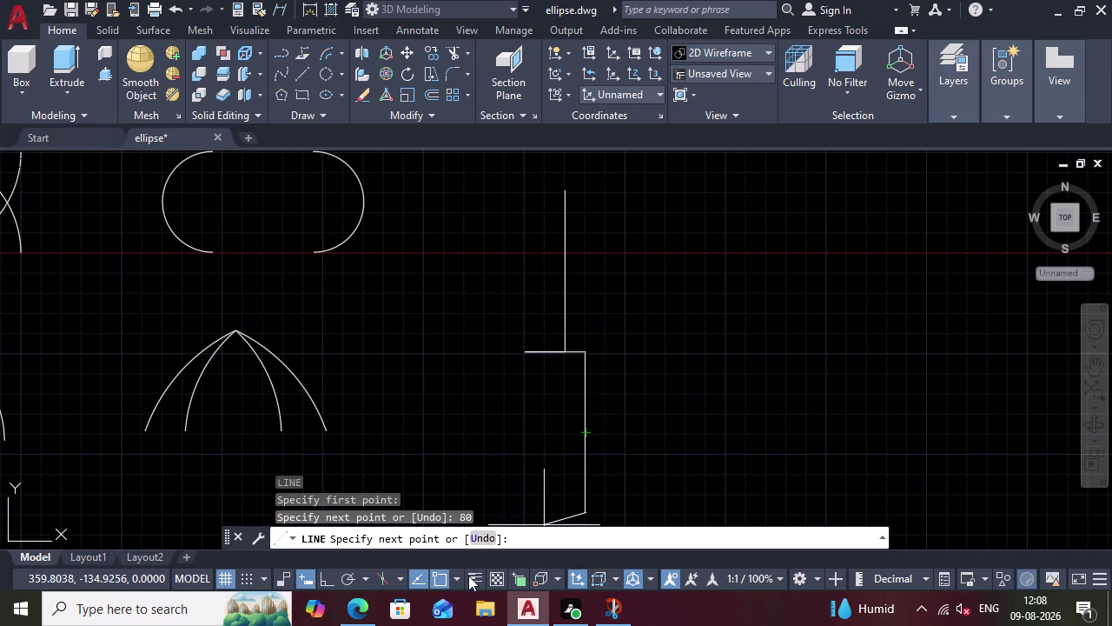